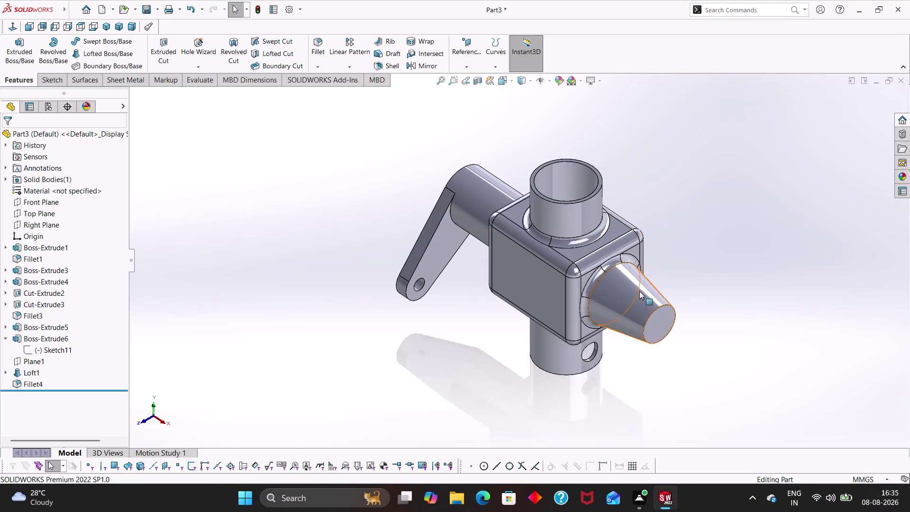
Start a sketch on the cone's flat end face and draw a circle centred on the origin.
click(656, 321)
click(701, 292)
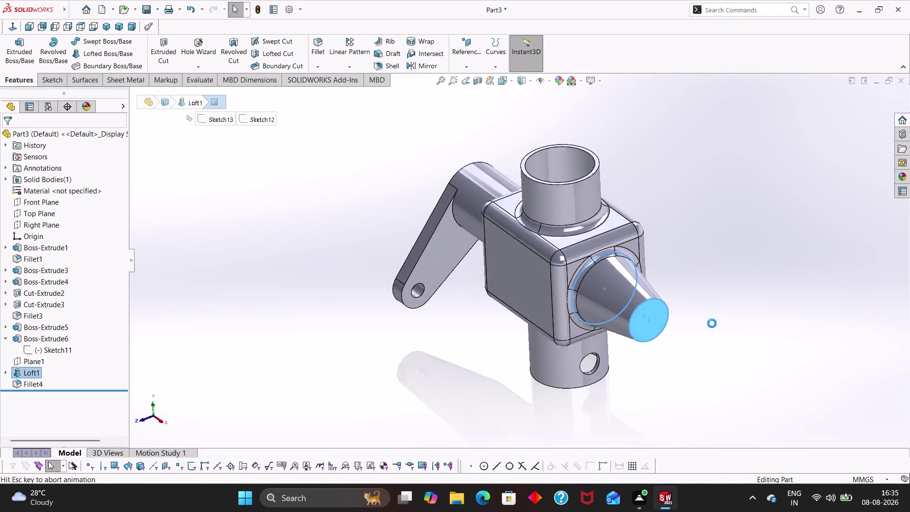
right_drag(648, 321, 744, 287)
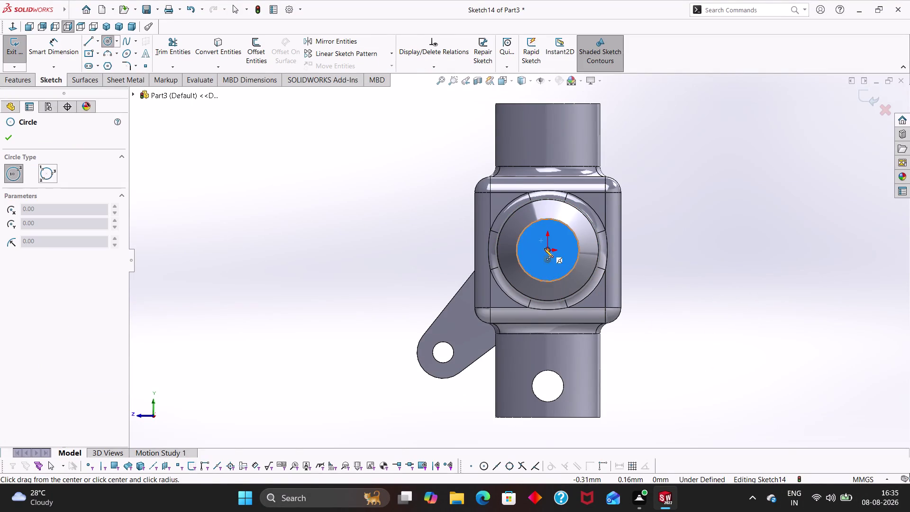
click(548, 251)
click(555, 264)
Dimension the circle to a 4 mm diameter, fully defining it.
right_drag(691, 353, 701, 255)
click(562, 243)
click(658, 224)
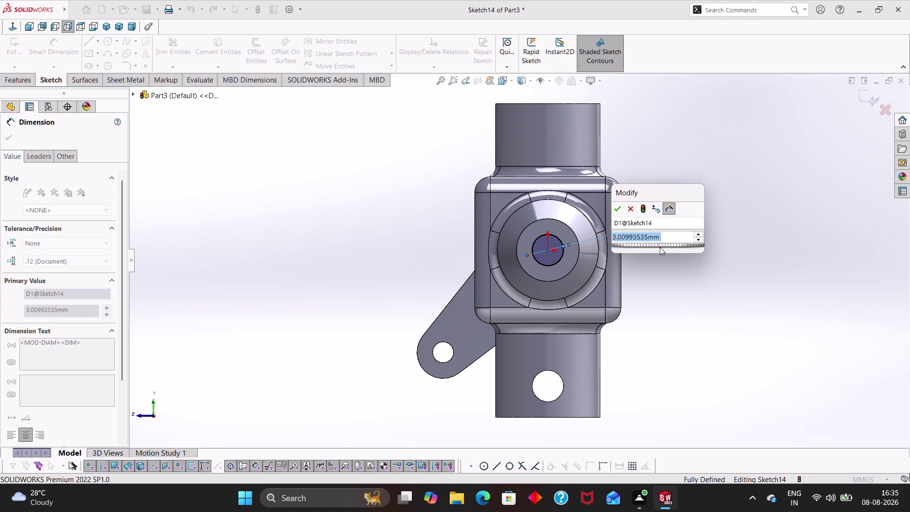
key(4)
key(Return)
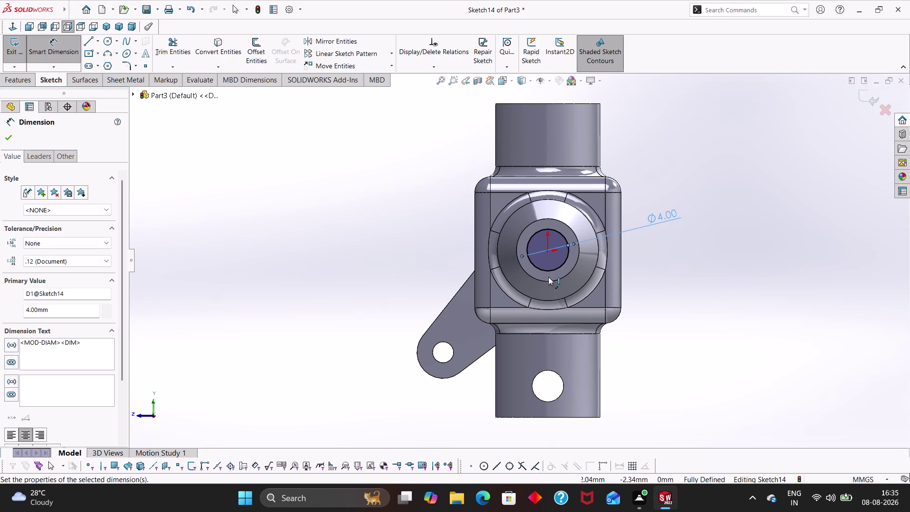
click(7, 140)
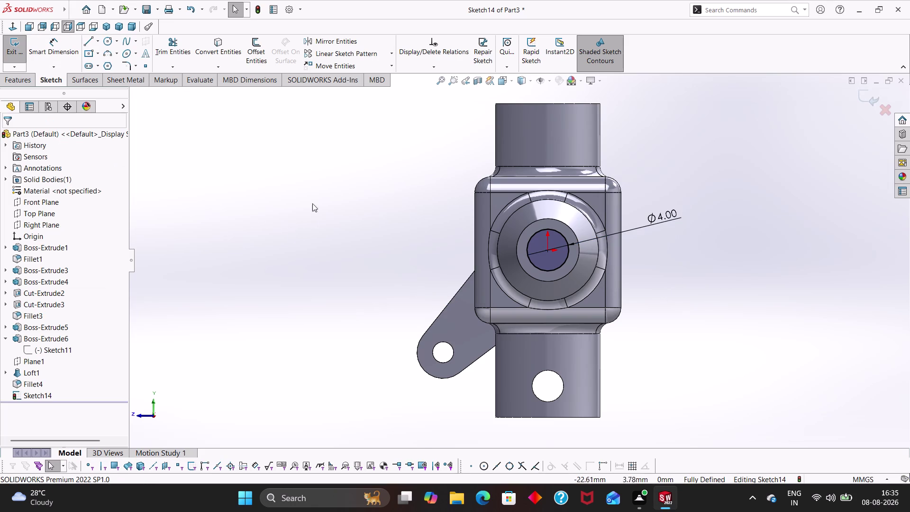
middle_drag(329, 203, 375, 253)
Start an Extruded Cut from the circle with the Through All end condition.
click(27, 81)
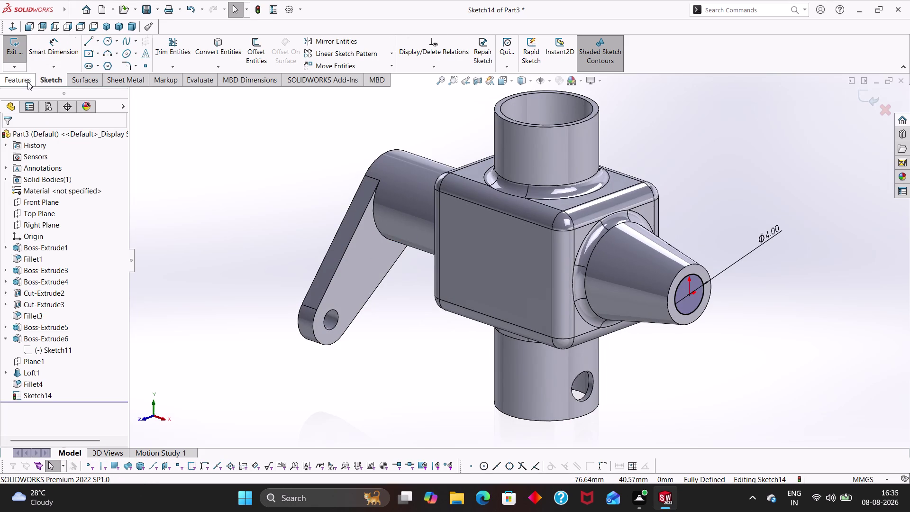
click(159, 52)
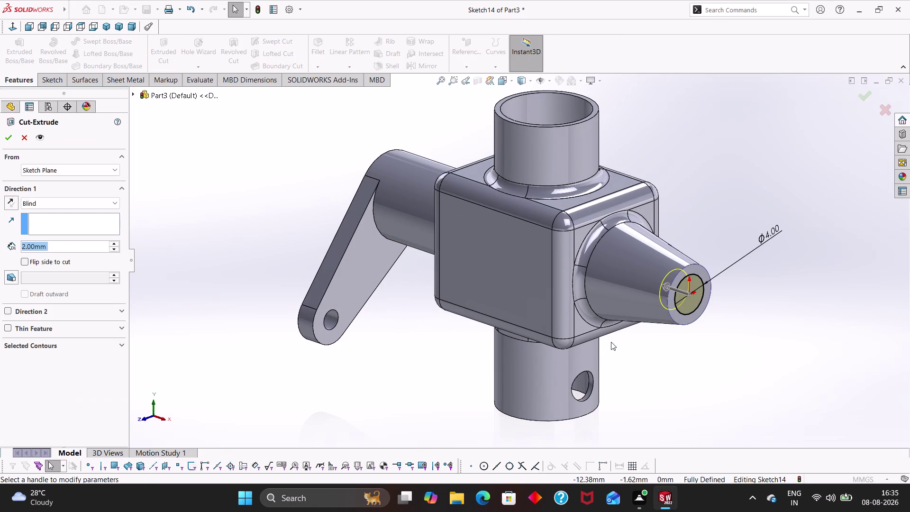
click(71, 248)
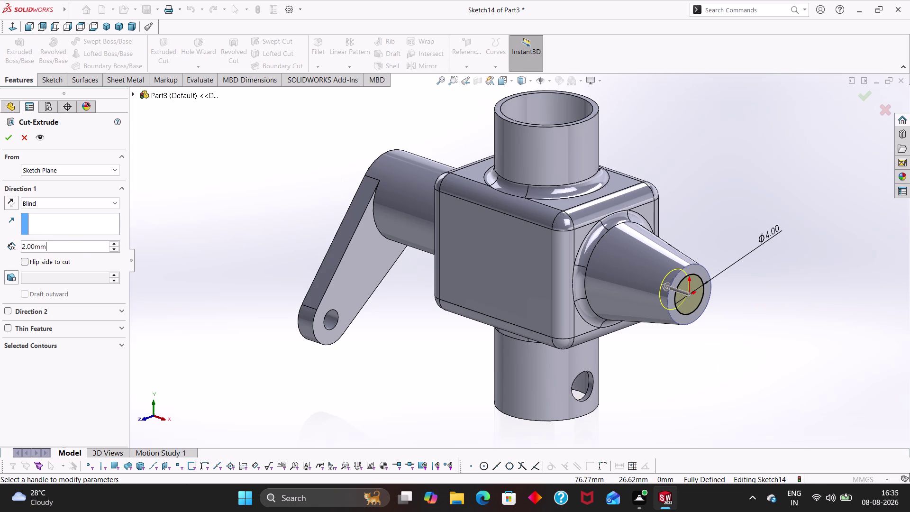
click(70, 203)
click(71, 220)
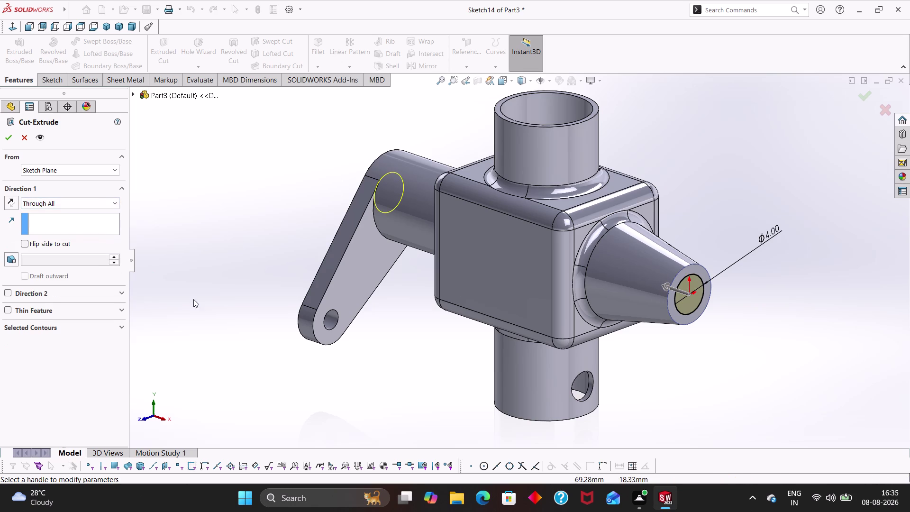
middle_drag(229, 249, 255, 254)
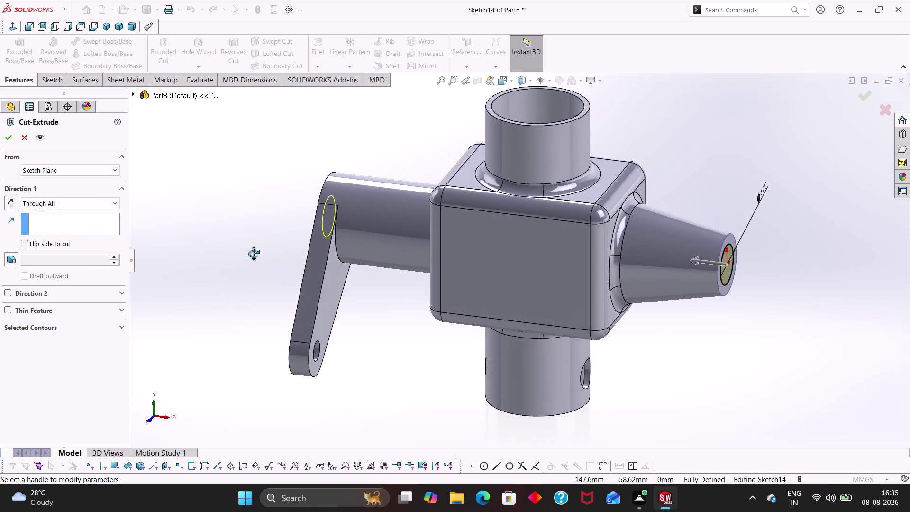
middle_drag(255, 254, 236, 253)
Change the cut's end condition to Up To Next and accept Cut-Extrude4.
click(71, 203)
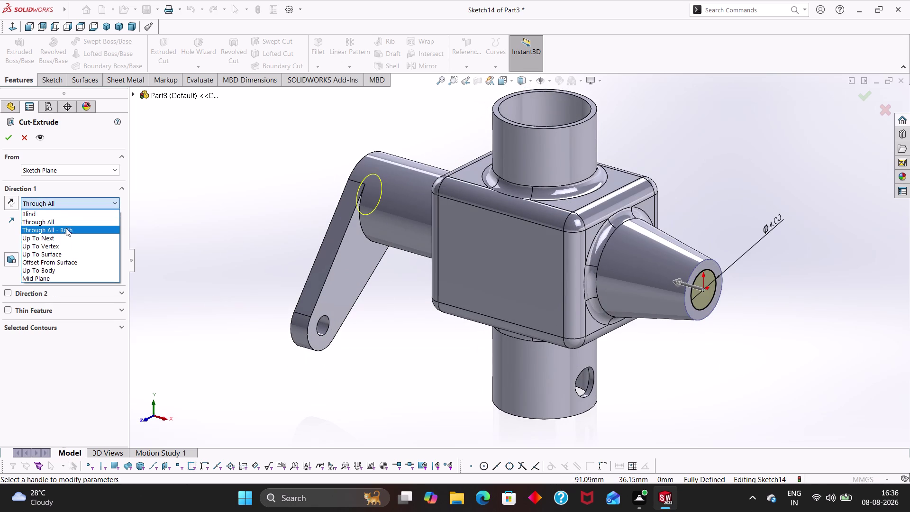
click(63, 236)
middle_drag(152, 239, 188, 216)
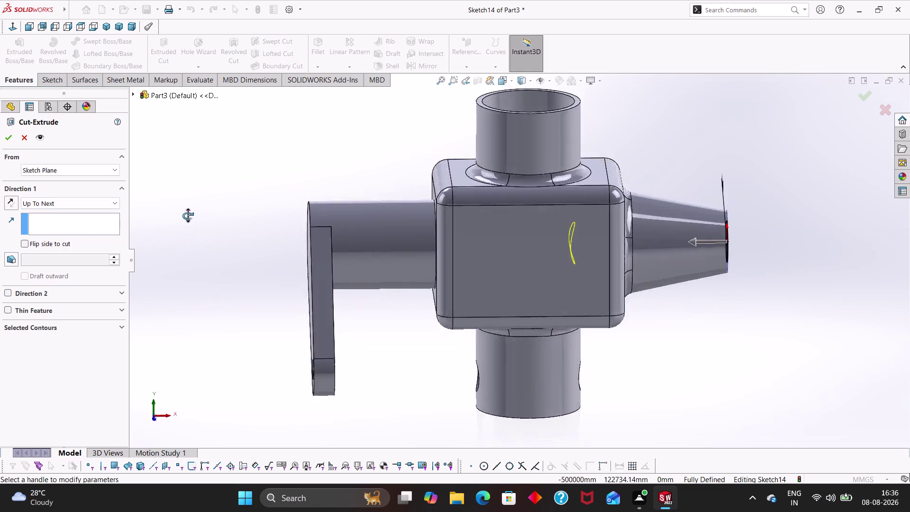
middle_drag(189, 216, 135, 215)
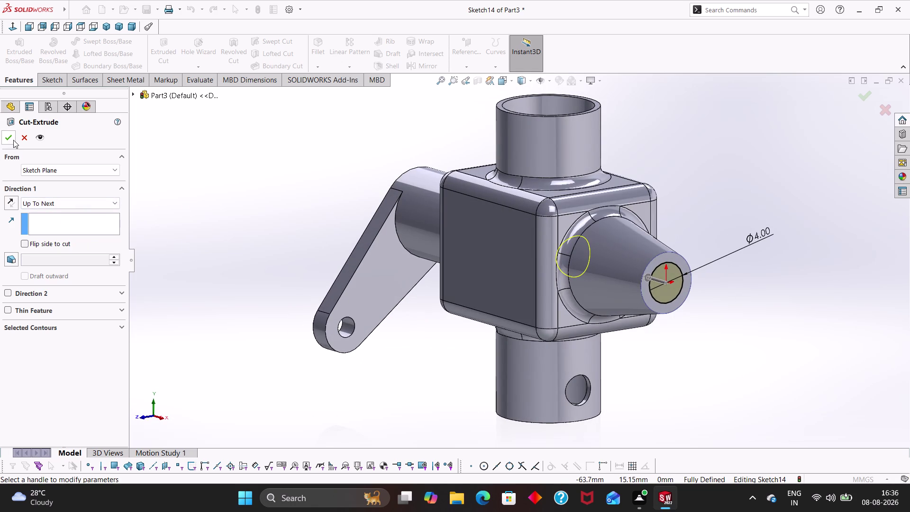
click(13, 140)
click(190, 221)
middle_drag(231, 228, 98, 139)
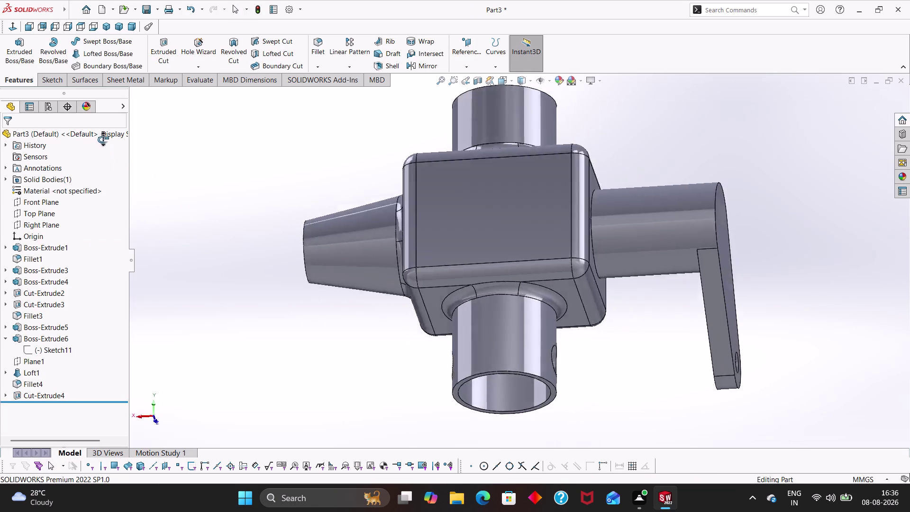
Fillet the hole's rim edge at the cone tip with a 1 mm radius, creating Fillet5.
middle_drag(98, 140, 256, 259)
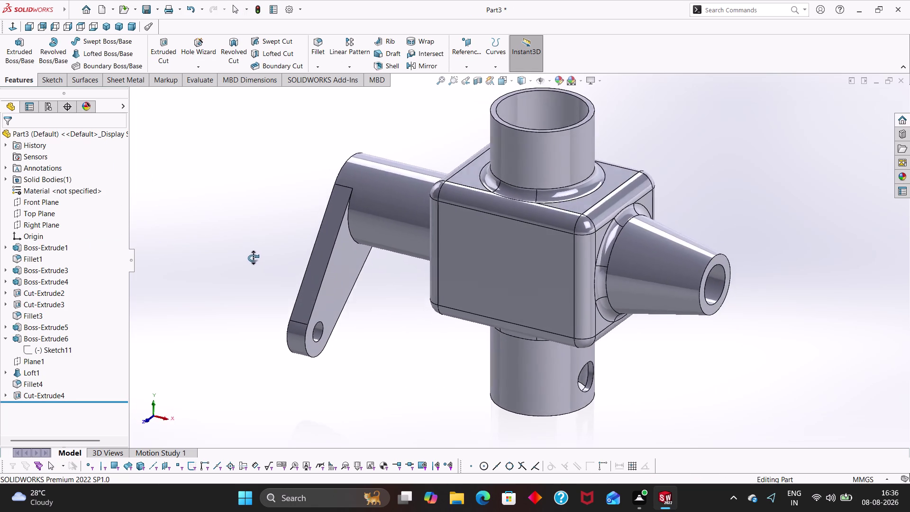
middle_drag(256, 259, 239, 242)
scroll(up, 3)
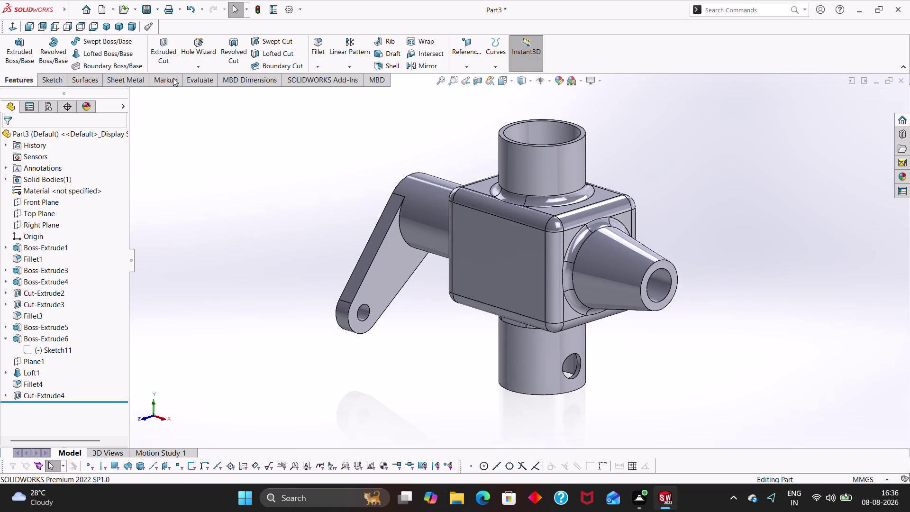
click(319, 45)
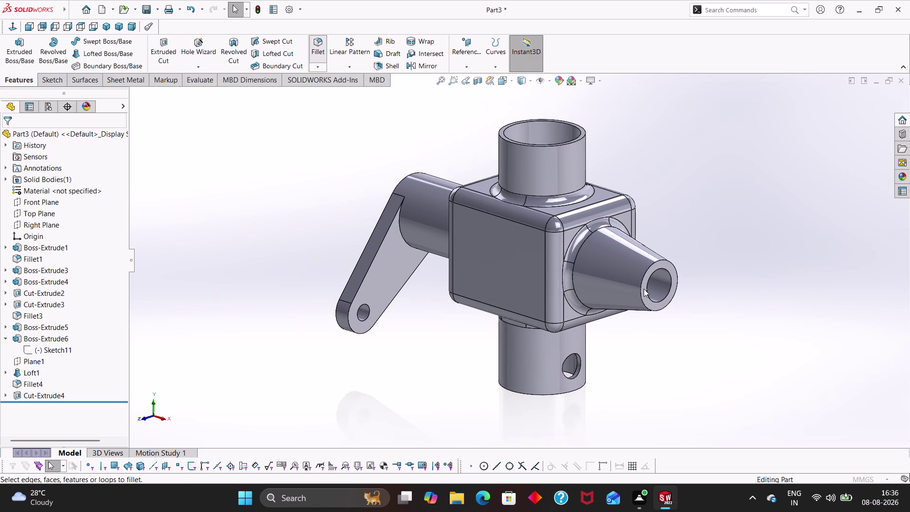
click(644, 275)
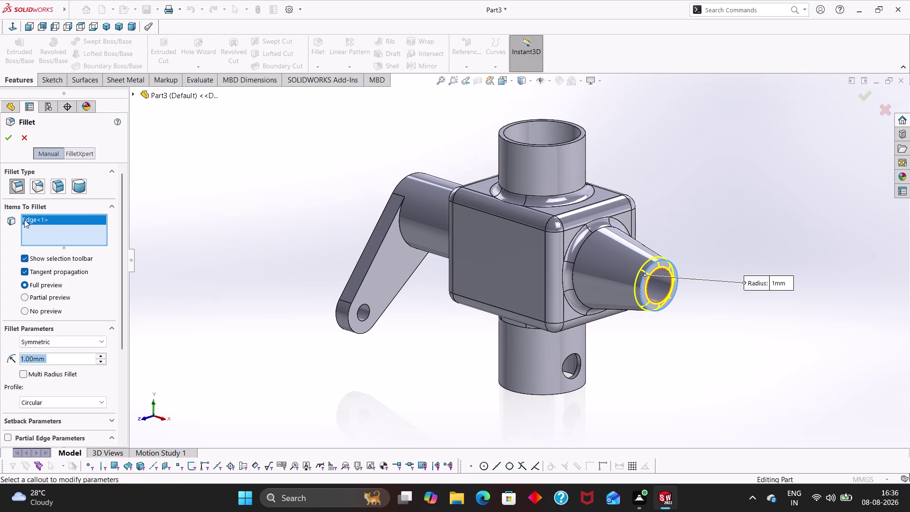
click(10, 137)
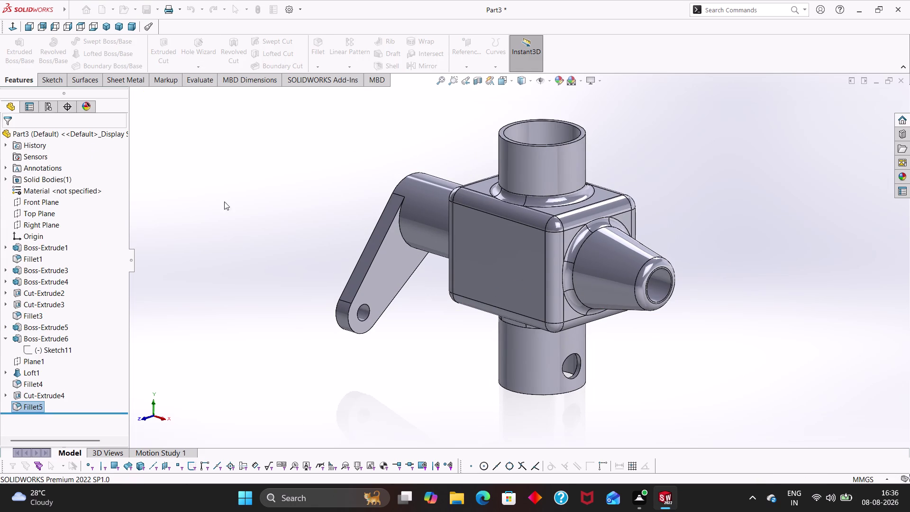
Orbit around the filleted part and select the Top Plane.
middle_drag(242, 180, 227, 191)
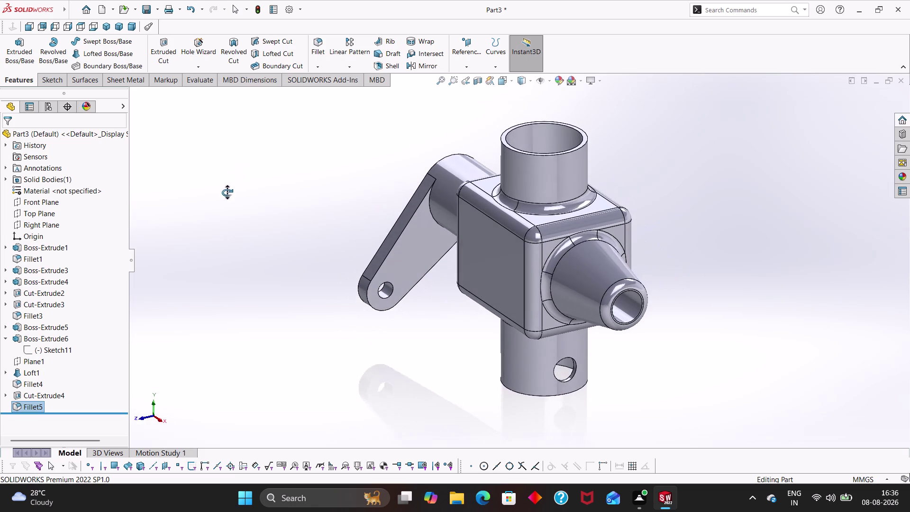
middle_drag(227, 191, 227, 195)
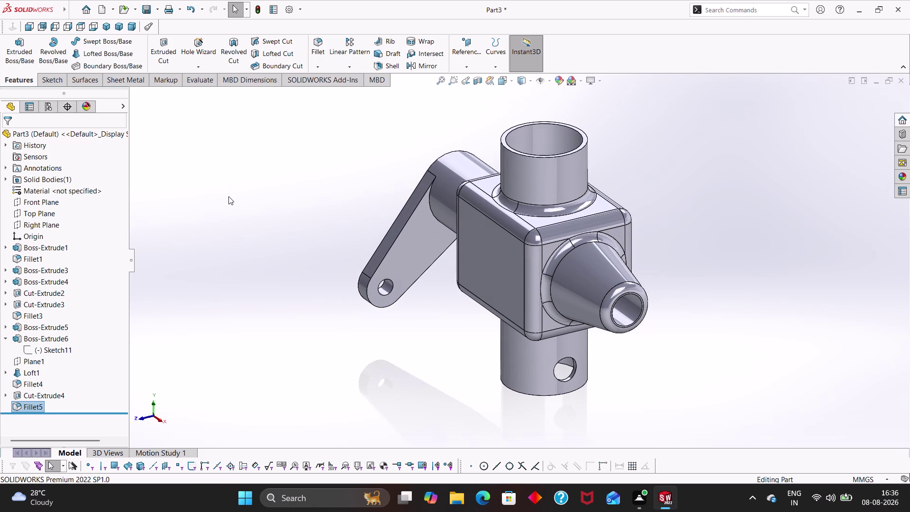
scroll(up, 3)
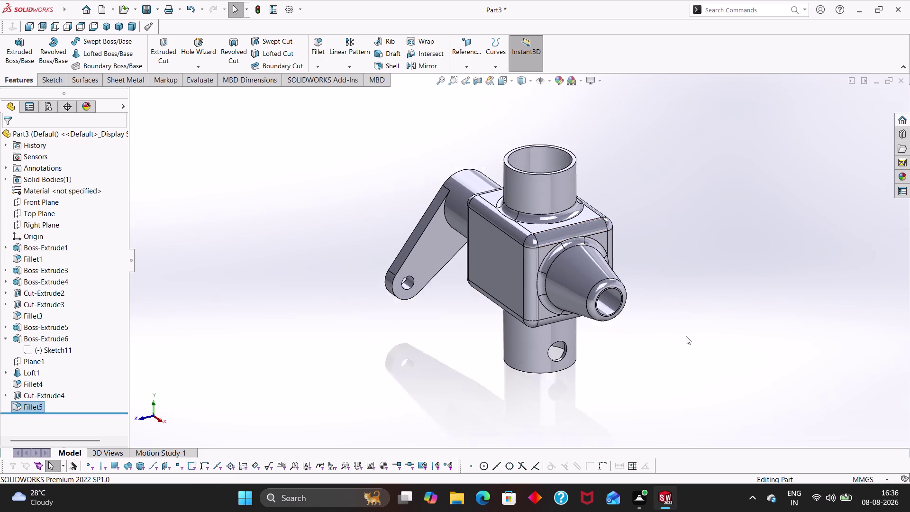
scroll(up, 3)
middle_drag(685, 334, 691, 339)
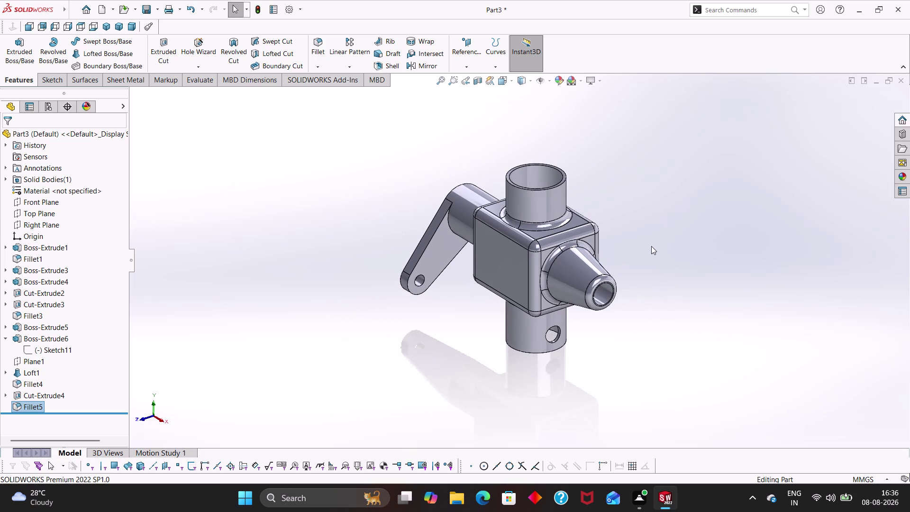
middle_drag(652, 245, 661, 233)
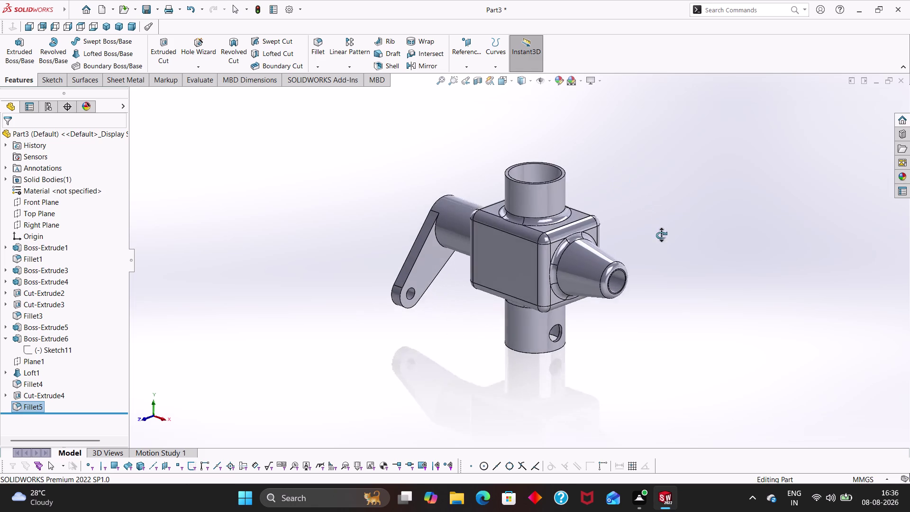
middle_drag(660, 232, 662, 246)
scroll(down, 3)
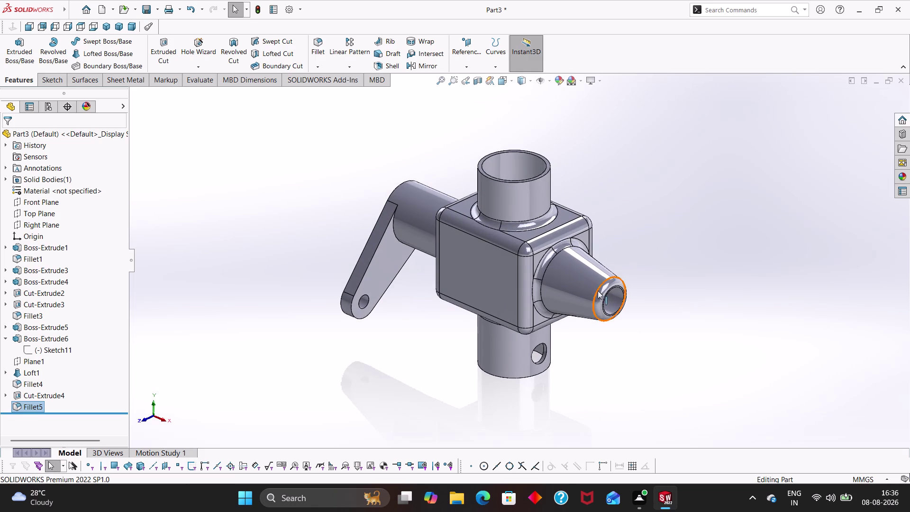
click(29, 209)
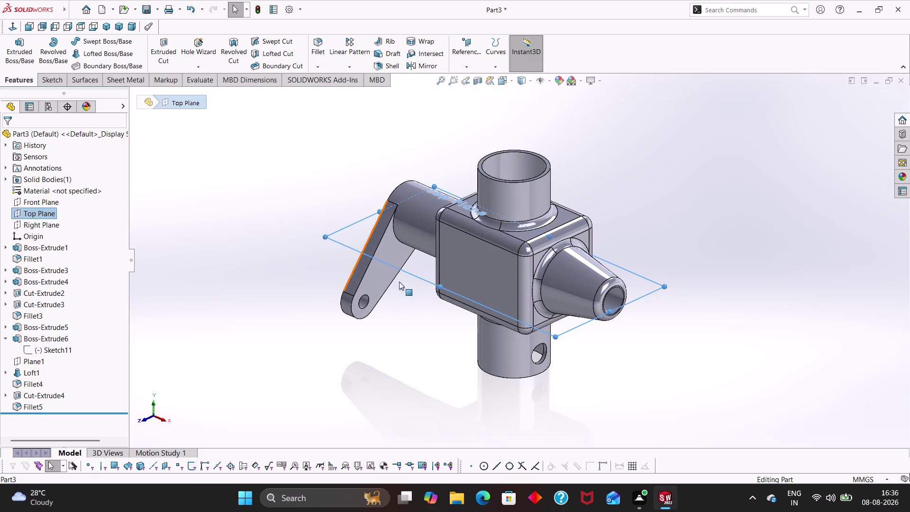
Sketch on the Top Plane a construction axis from the circle centre to the spindle tip.
middle_drag(723, 201, 730, 273)
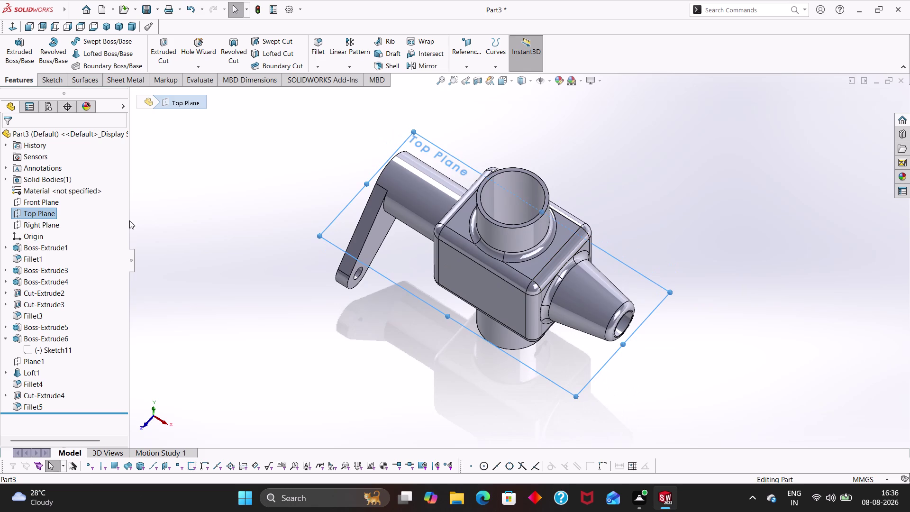
right_click(30, 214)
click(40, 198)
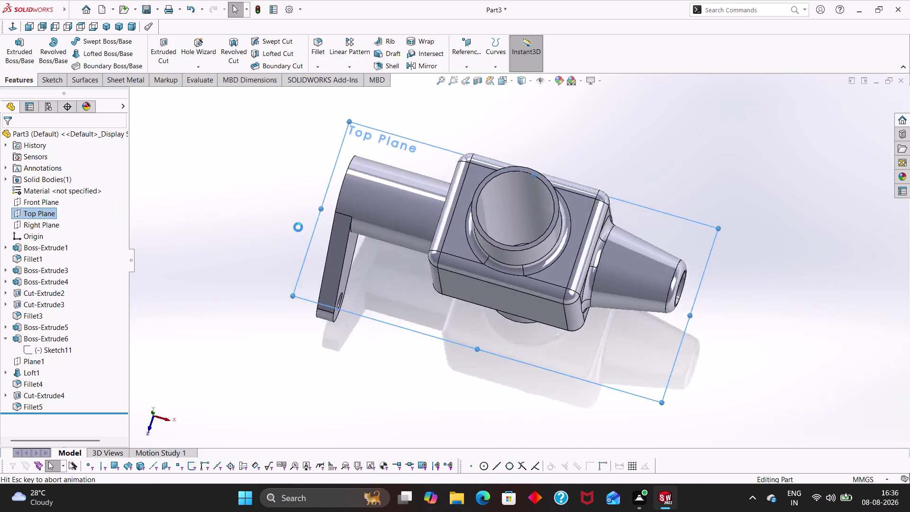
scroll(up, 3)
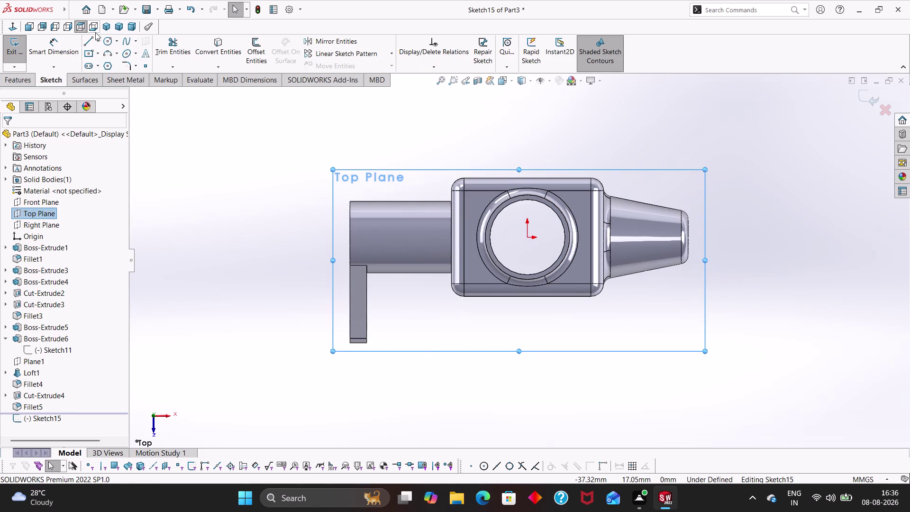
click(98, 40)
click(104, 66)
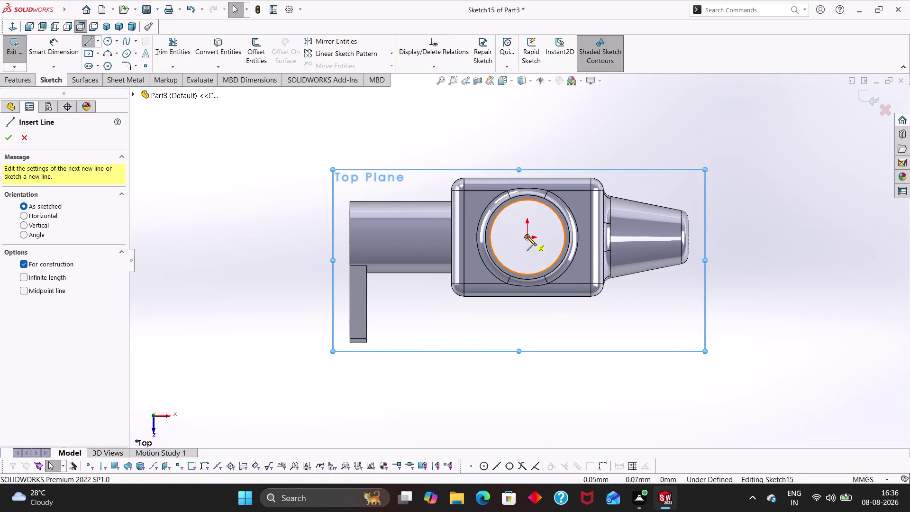
click(529, 237)
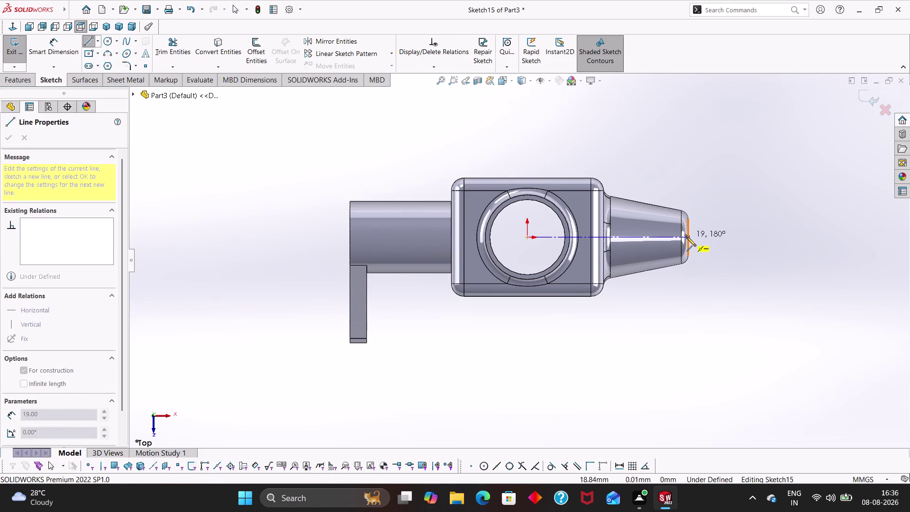
click(687, 237)
key(Escape)
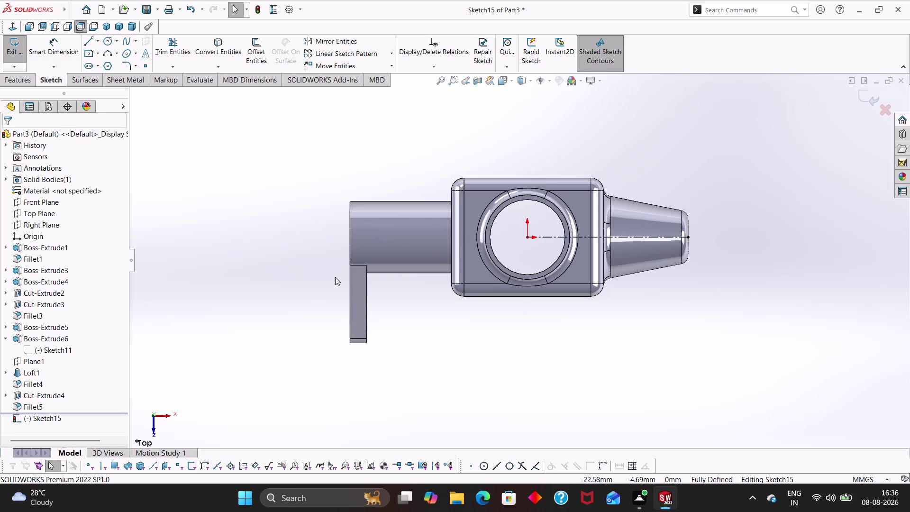
Draw an angled construction line rising from the spindle axis.
right_drag(264, 272, 254, 236)
click(94, 35)
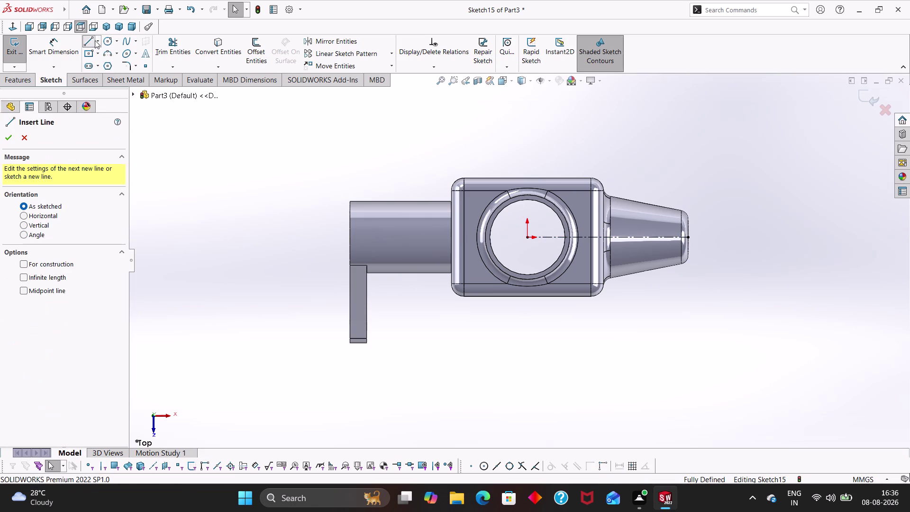
click(102, 40)
key(Escape)
key(Escape)
key(Escape)
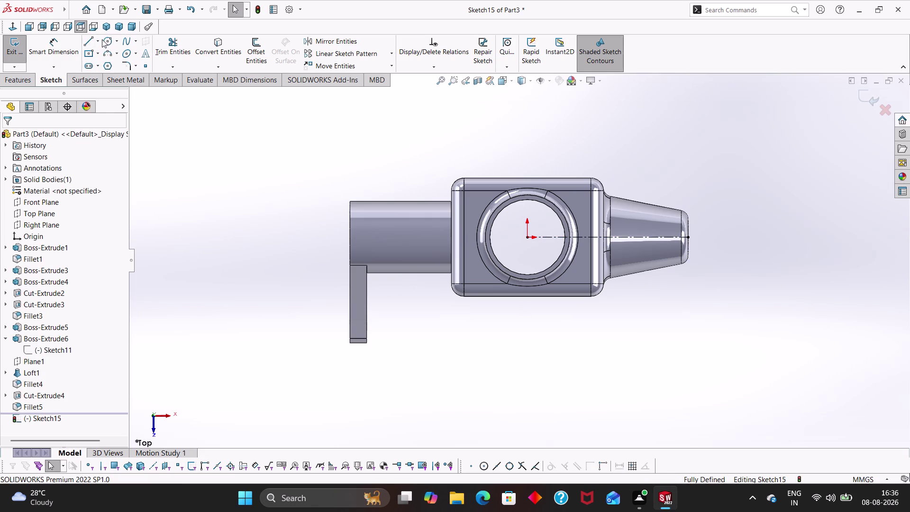
click(99, 40)
click(97, 59)
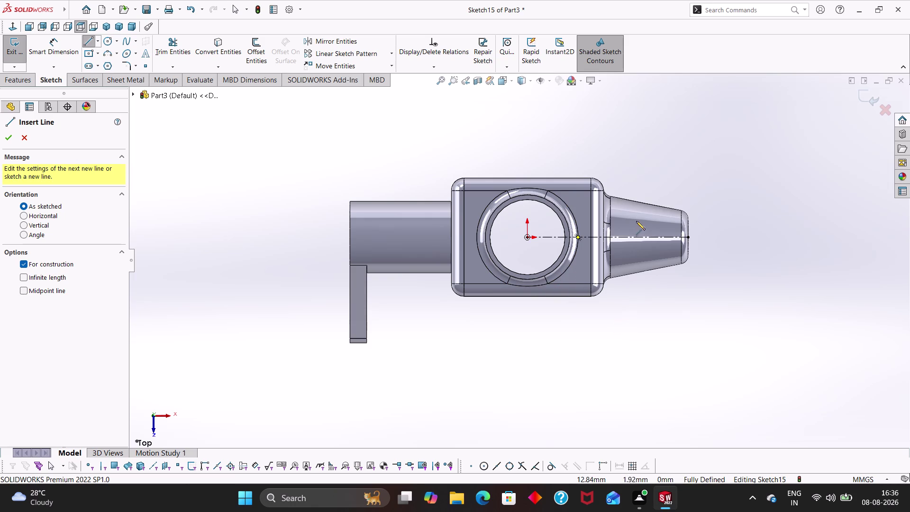
click(640, 238)
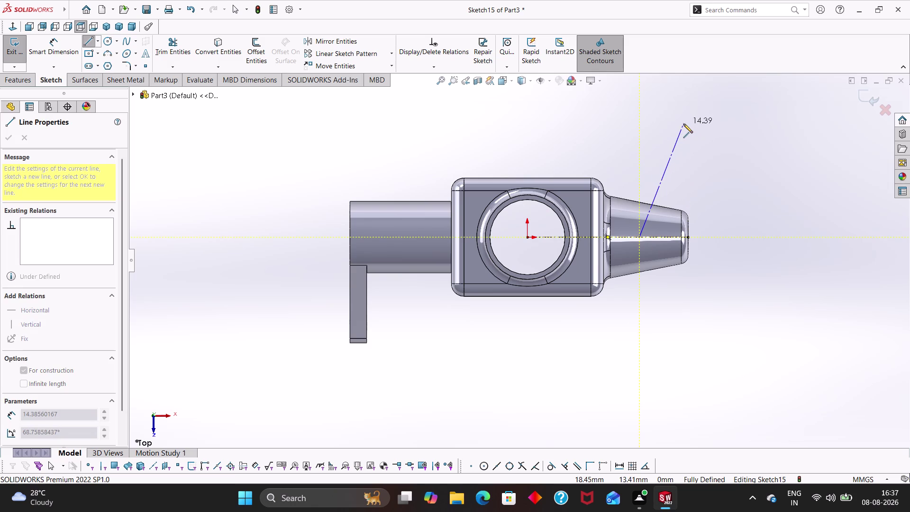
click(684, 124)
key(Escape)
key(Escape)
Dimension the angle between the axis and the angled line as 78°.
right_drag(751, 232, 728, 144)
click(666, 236)
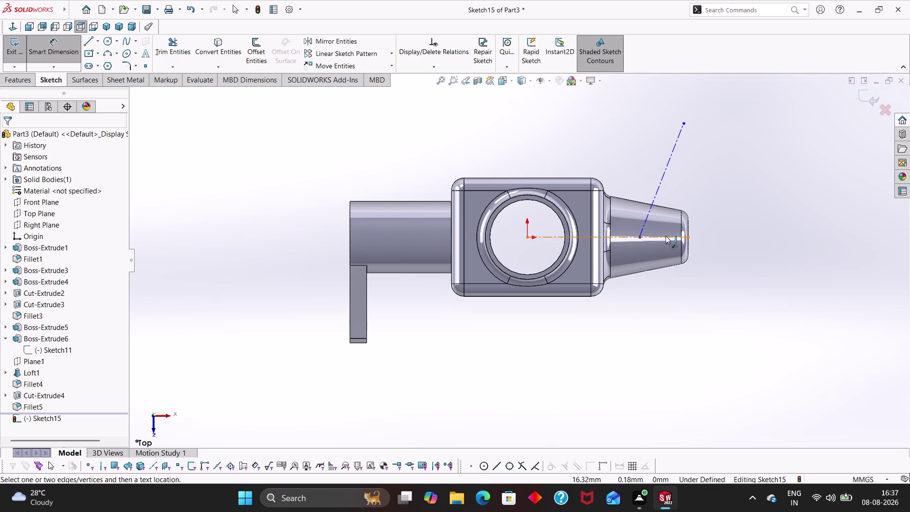
click(655, 197)
click(682, 188)
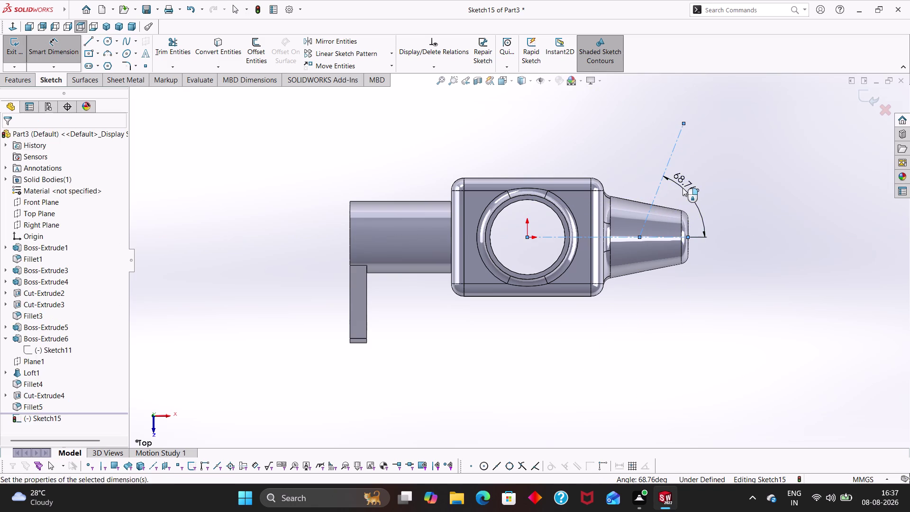
key(7)
key(8)
key(Return)
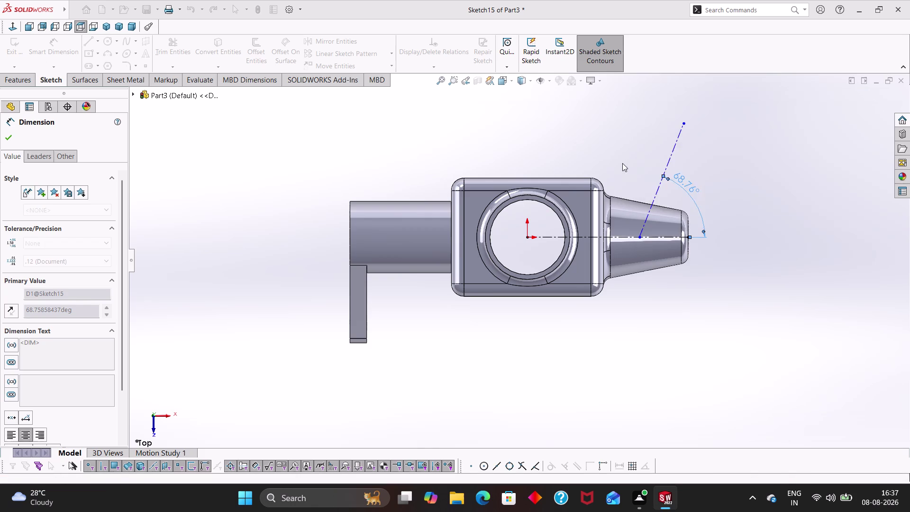
click(739, 209)
key(Escape)
key(Escape)
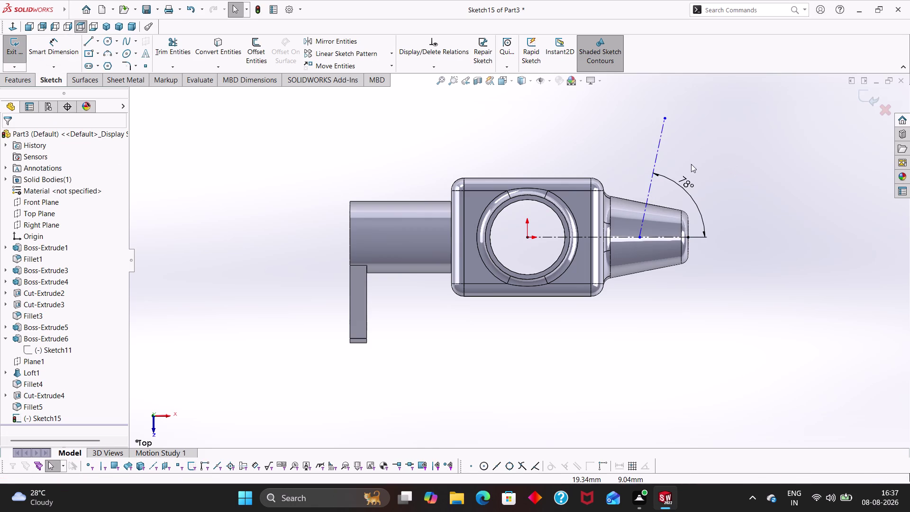
key(Escape)
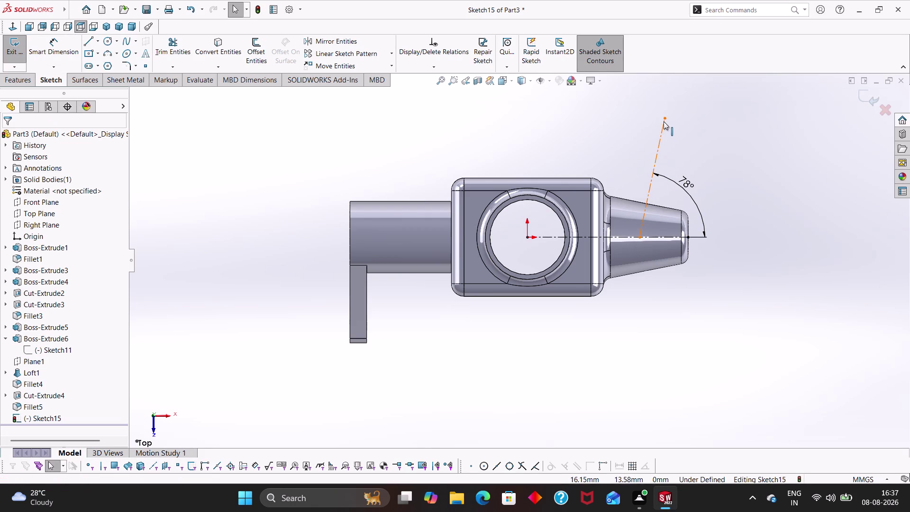
Shorten the angled line by dragging its top endpoint lower.
drag(664, 120, 653, 171)
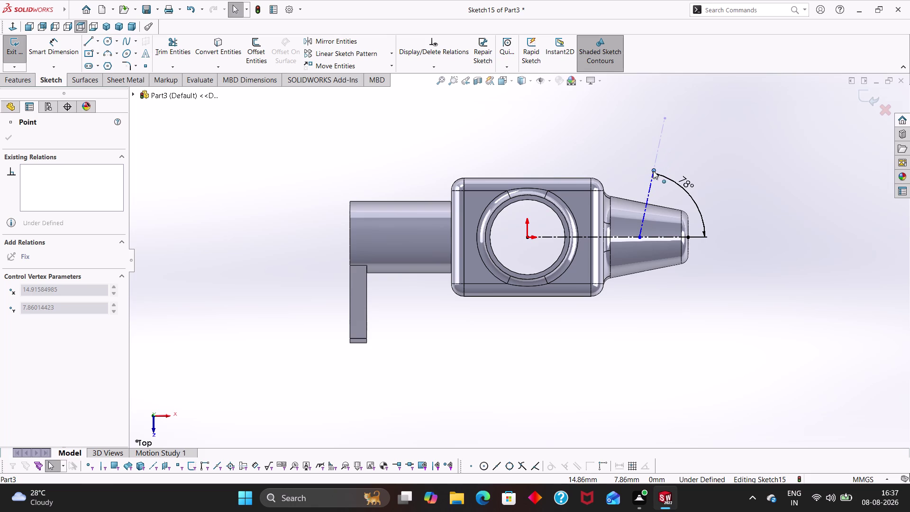
drag(654, 170, 659, 171)
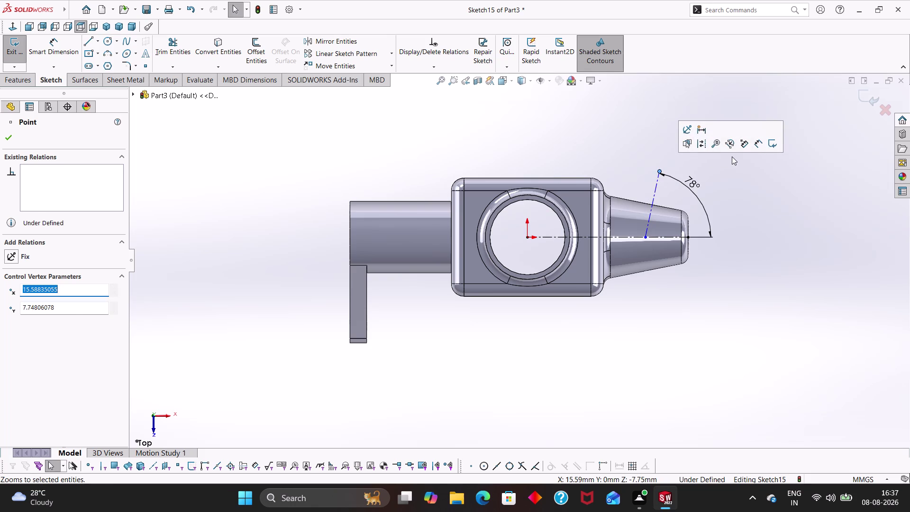
key(Escape)
key(Escape)
key(Escape)
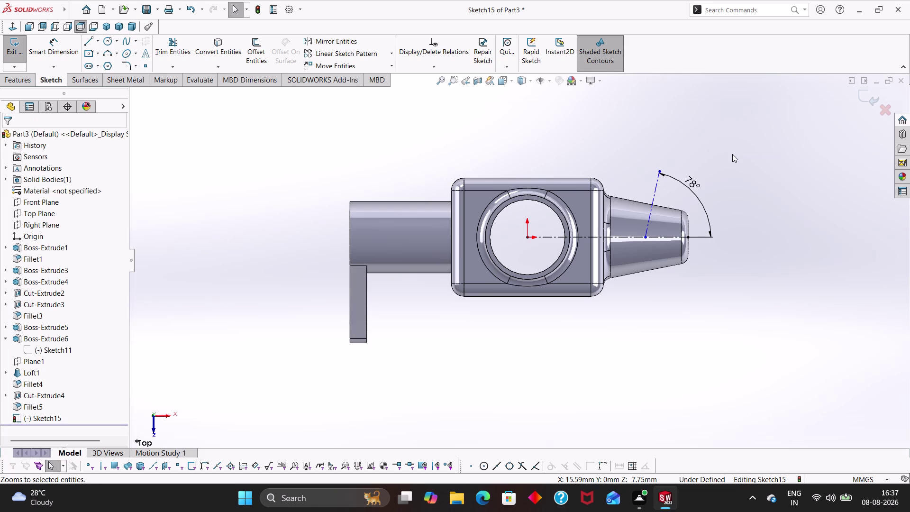
Try a dimension from the axis to the angled line's top endpoint, then abandon it.
right_drag(739, 273, 757, 110)
click(647, 237)
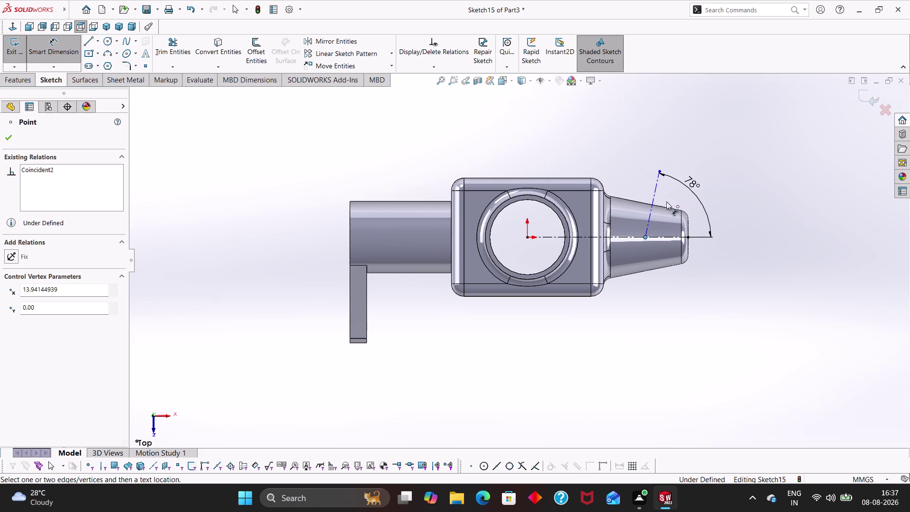
click(659, 170)
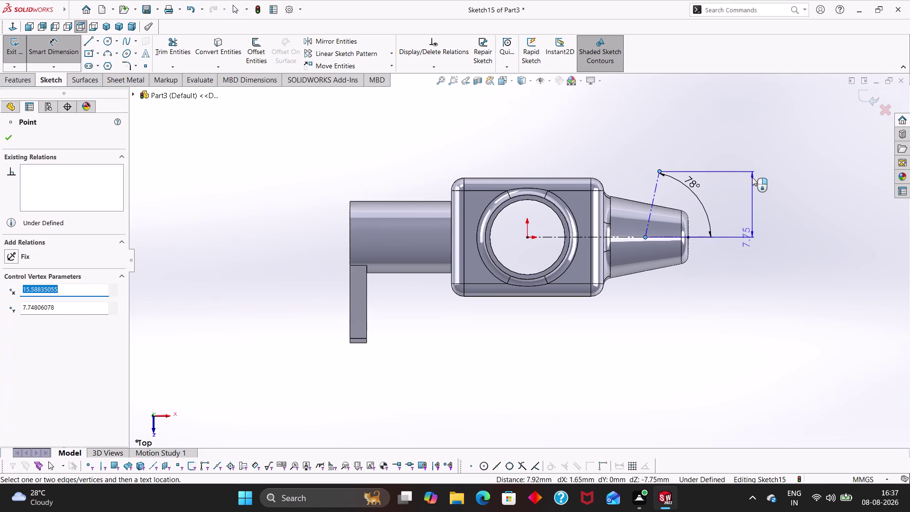
key(Escape)
key(Escape)
key(Escape)
Dimension the line's top endpoint 8.40 mm vertically from the spindle axis.
right_drag(746, 282, 734, 180)
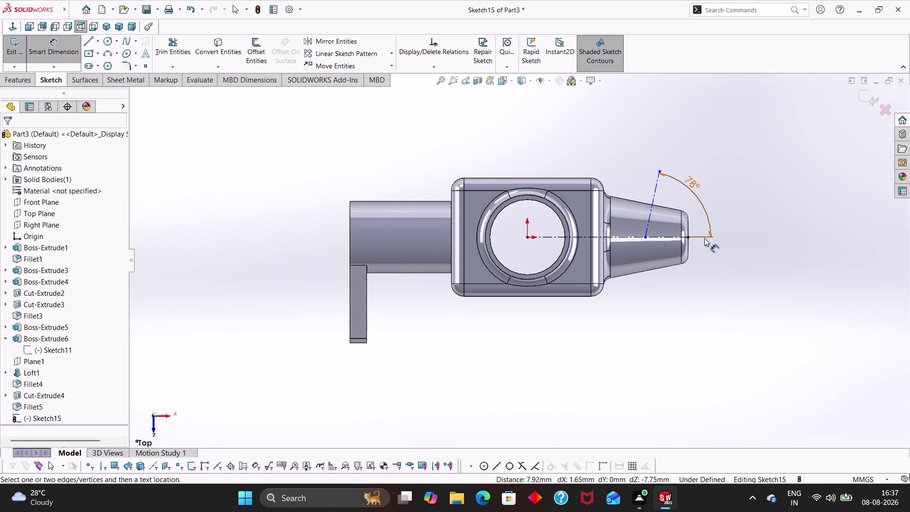
click(690, 235)
click(663, 171)
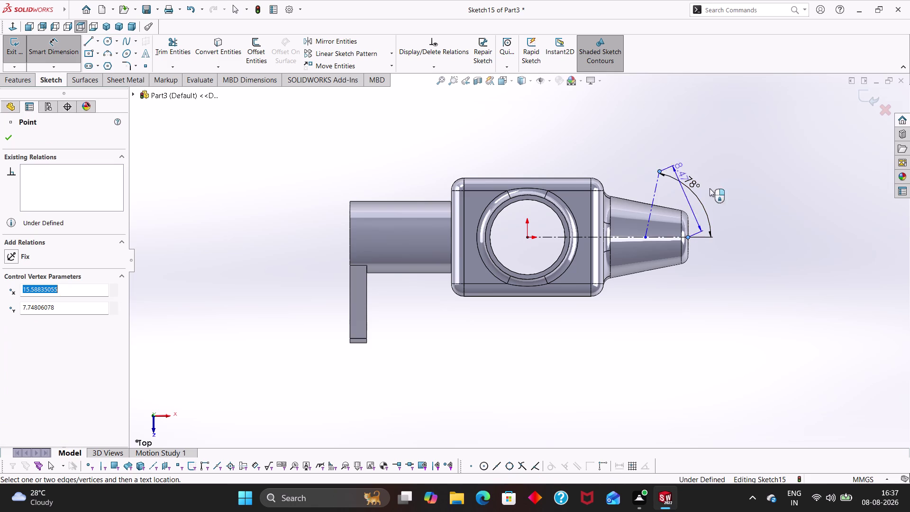
click(729, 185)
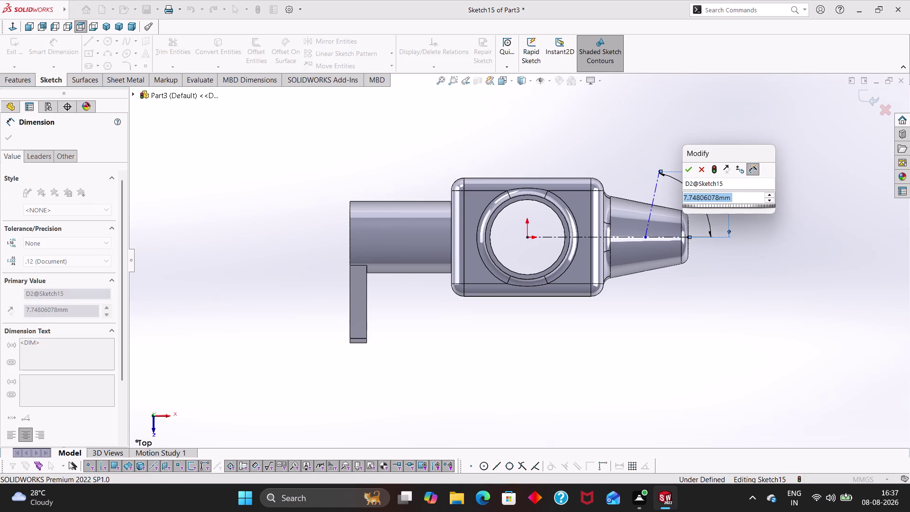
key(8)
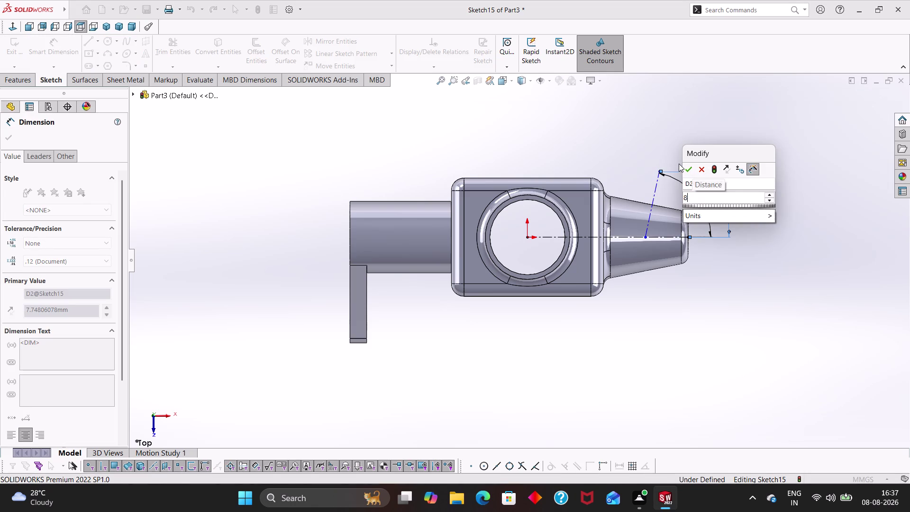
key(period)
key(4)
key(Return)
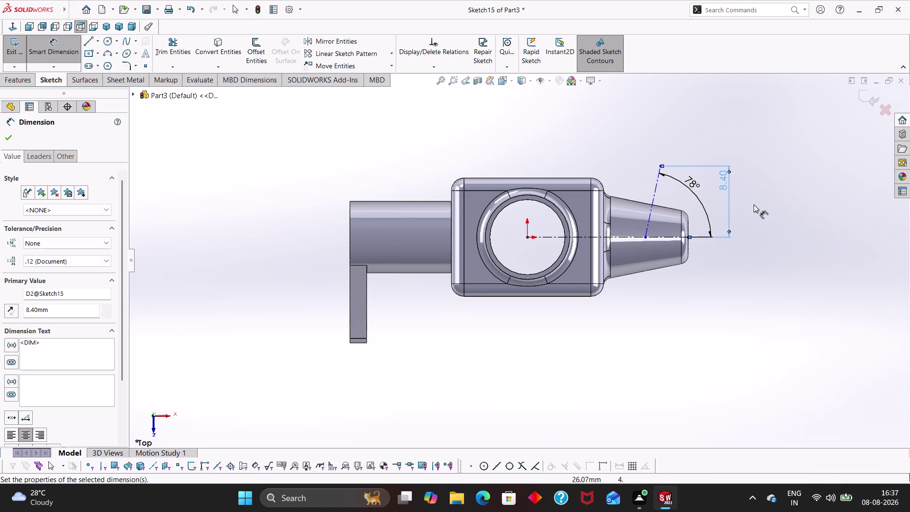
click(780, 206)
key(Escape)
key(Escape)
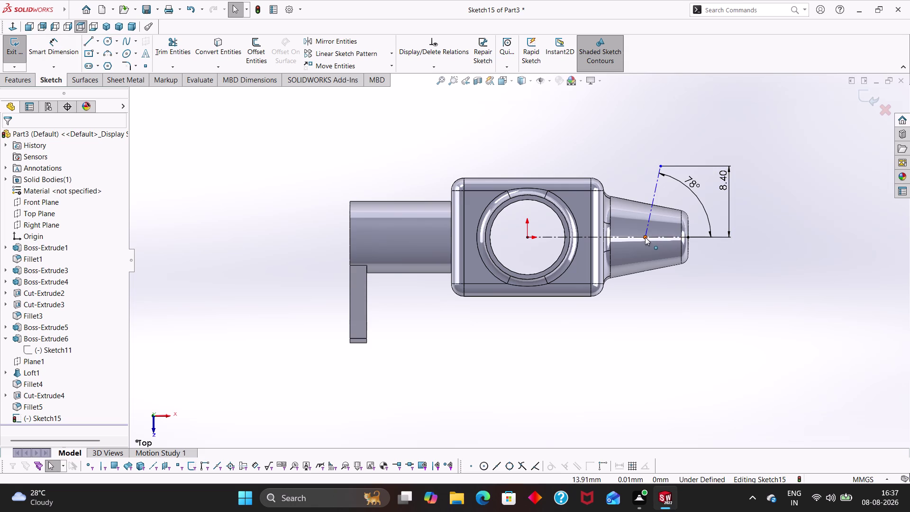
Slide the angled line's base along the axis and exit Sketch15.
drag(645, 236, 654, 238)
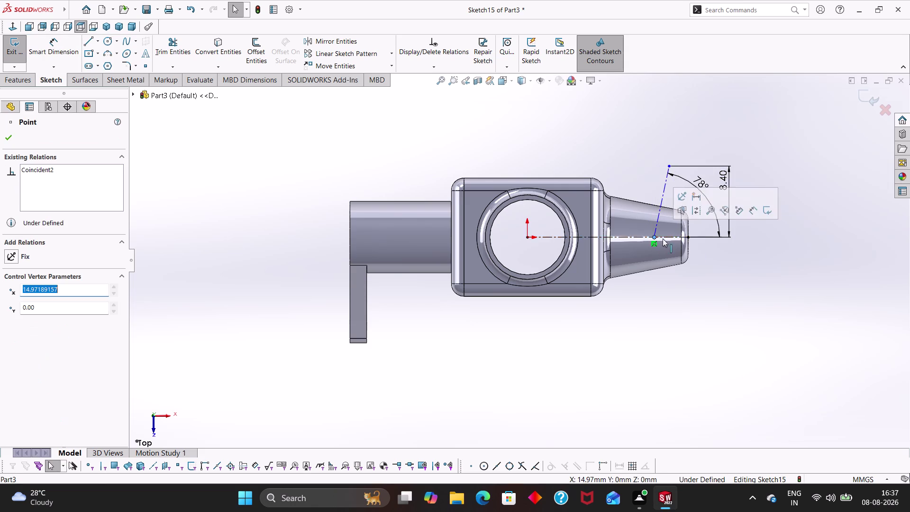
click(729, 268)
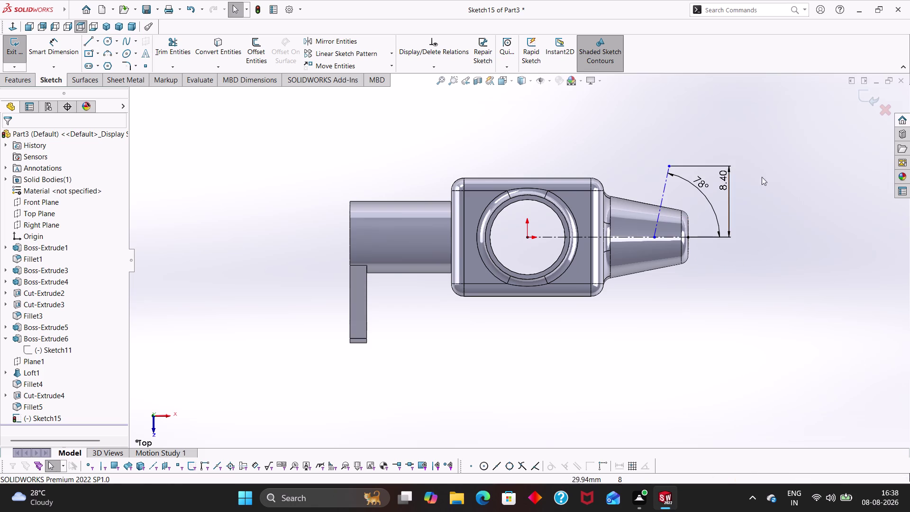
click(16, 43)
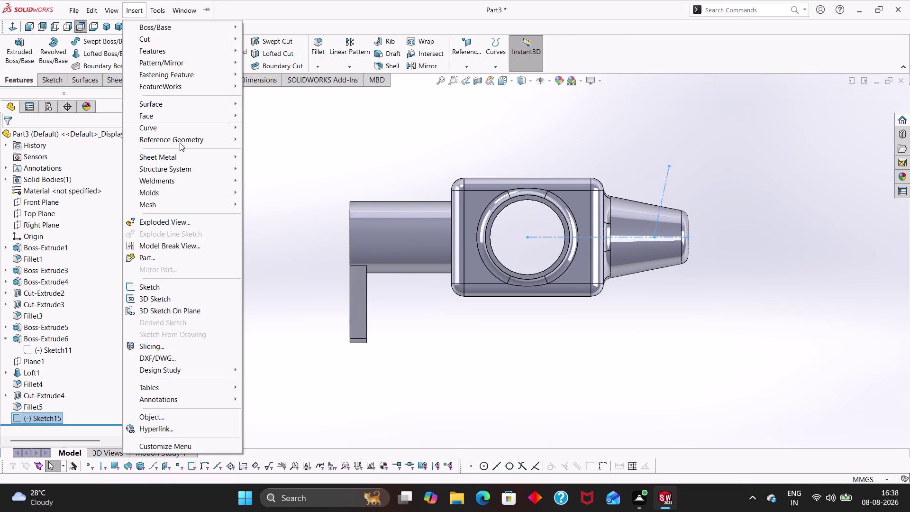
Create Plane2 perpendicular to the angled line at its top endpoint.
click(258, 136)
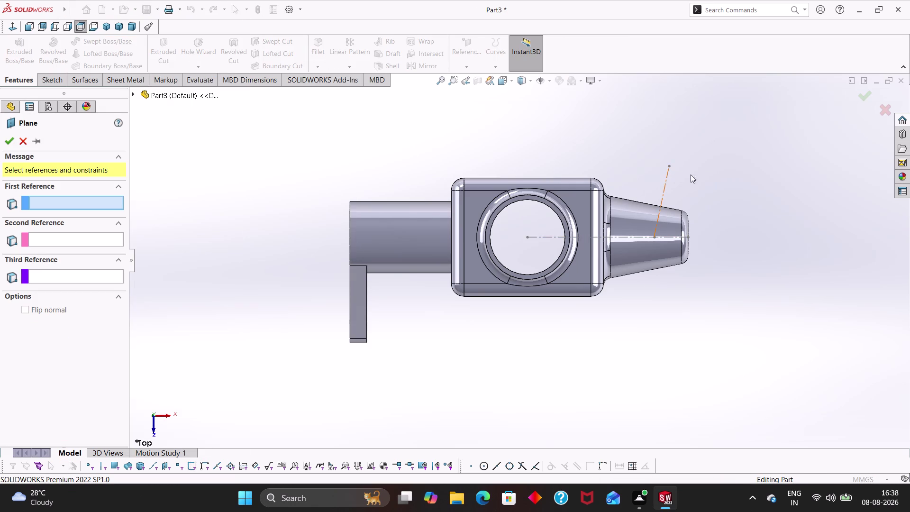
click(665, 190)
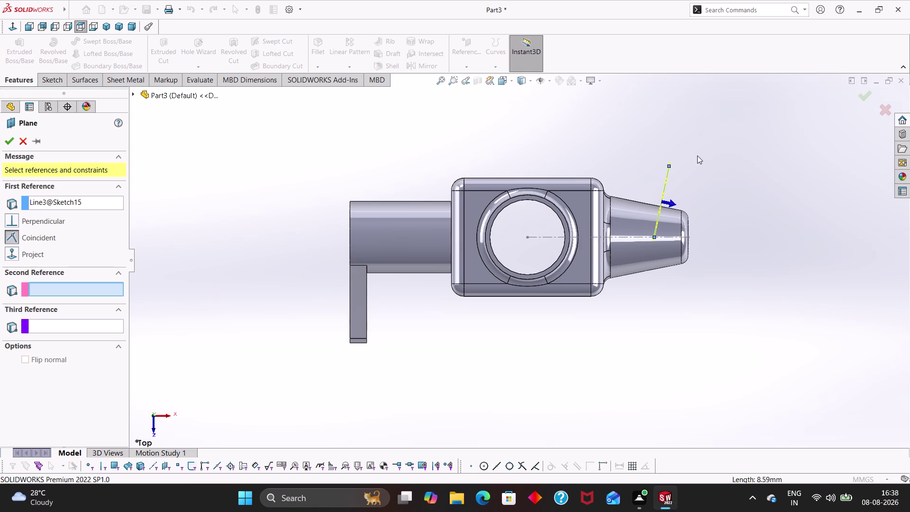
click(668, 166)
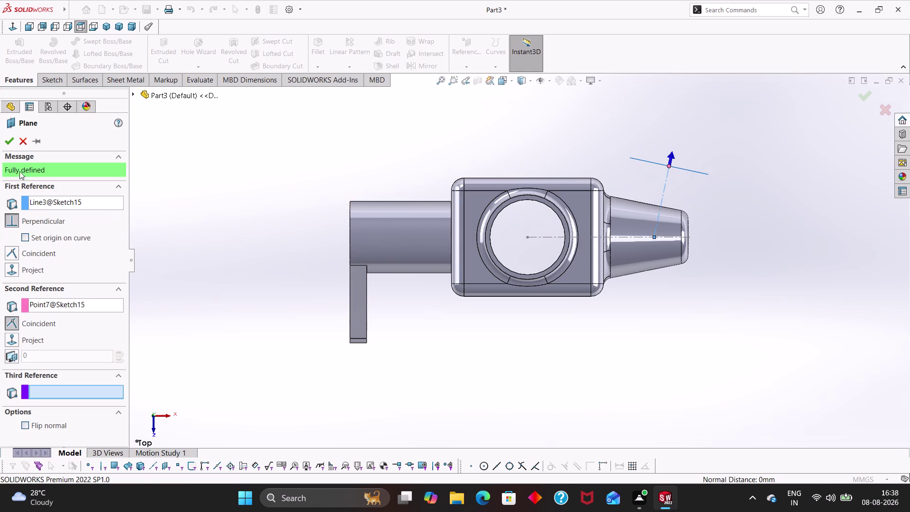
click(12, 141)
Orbit to view Plane2 and start Sketch16 on it.
middle_drag(734, 201, 683, 352)
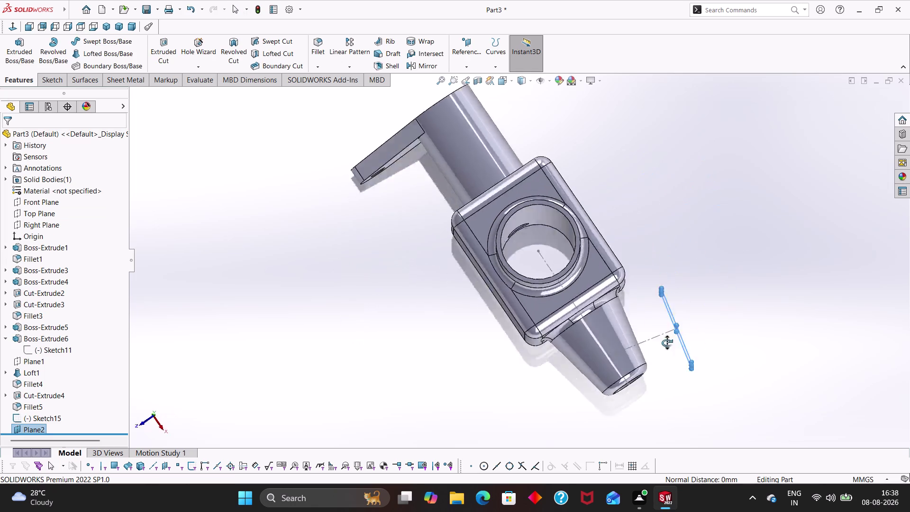
middle_drag(683, 353, 582, 215)
right_click(447, 329)
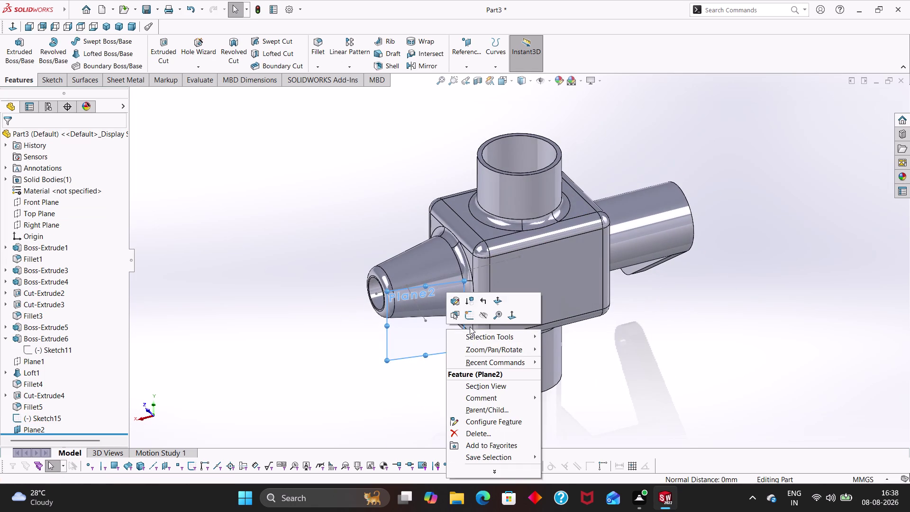
click(471, 317)
scroll(up, 3)
Draw an outer circle at the origin and dimension it to 2.5 mm diameter.
scroll(down, 3)
right_drag(318, 279, 384, 272)
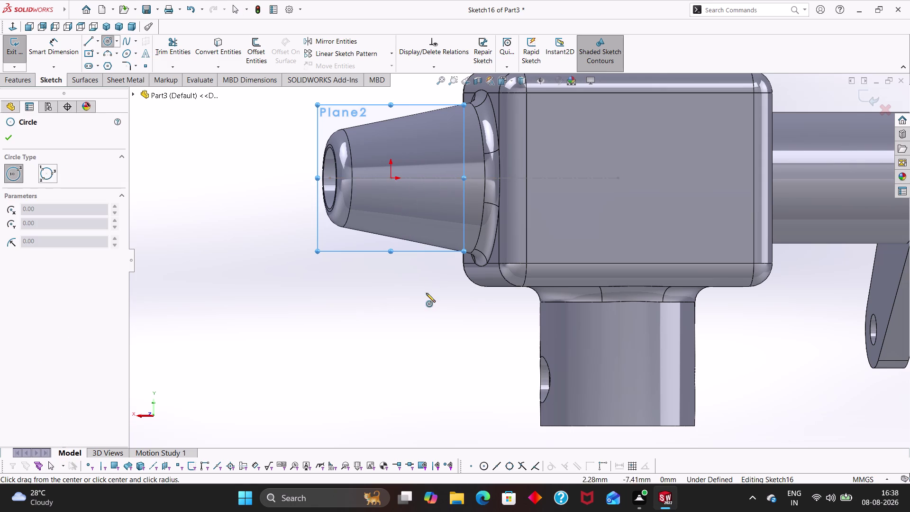
middle_drag(427, 294, 432, 351)
click(408, 277)
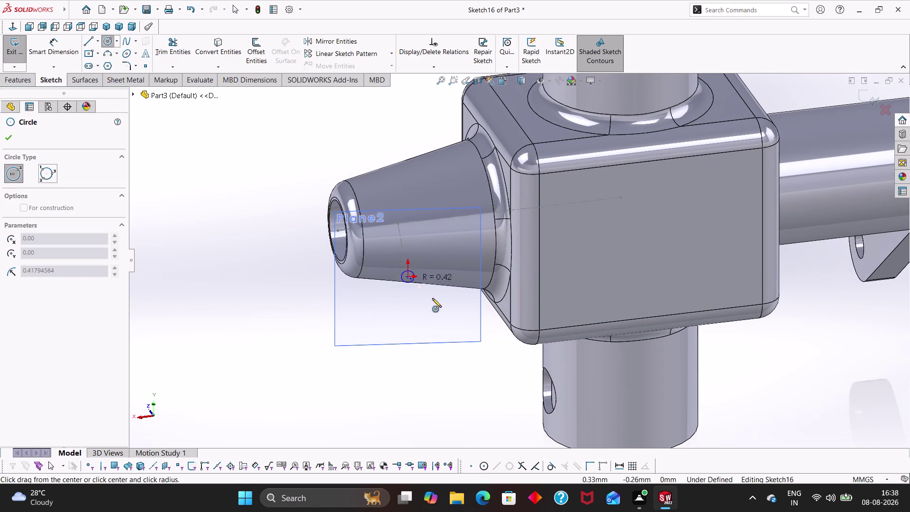
click(427, 291)
key(Escape)
right_drag(440, 386, 427, 292)
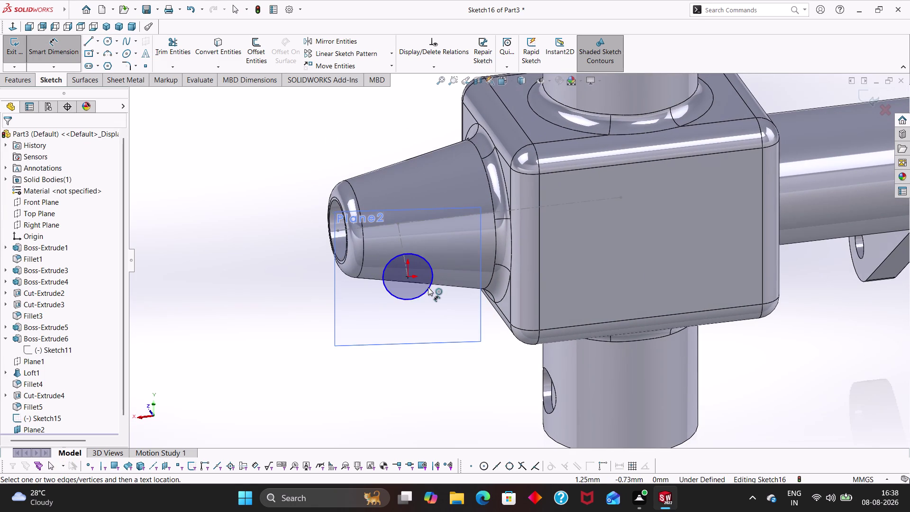
click(428, 287)
click(439, 306)
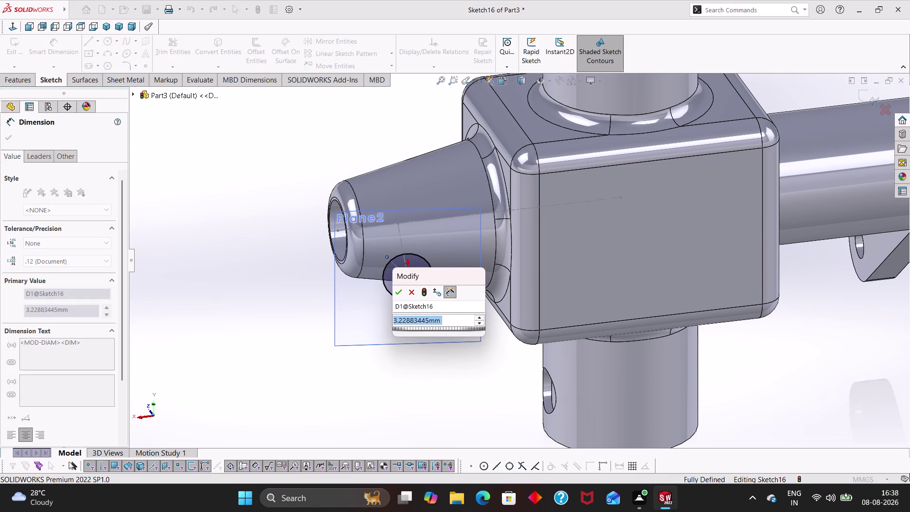
text(2)
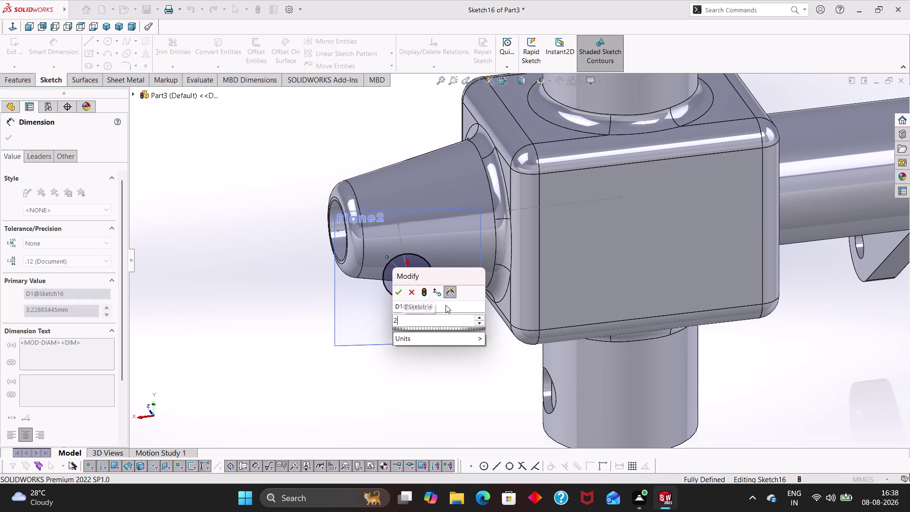
text(.5)
key(Return)
click(398, 382)
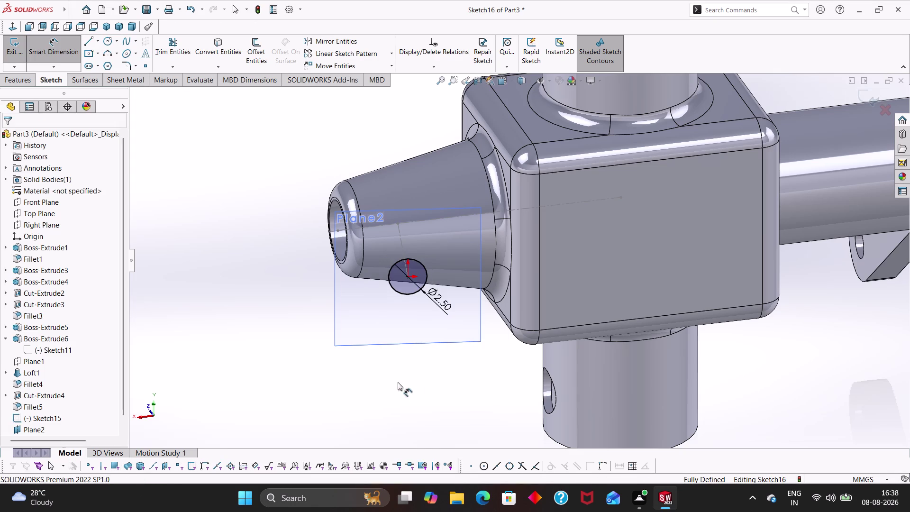
click(409, 275)
key(Escape)
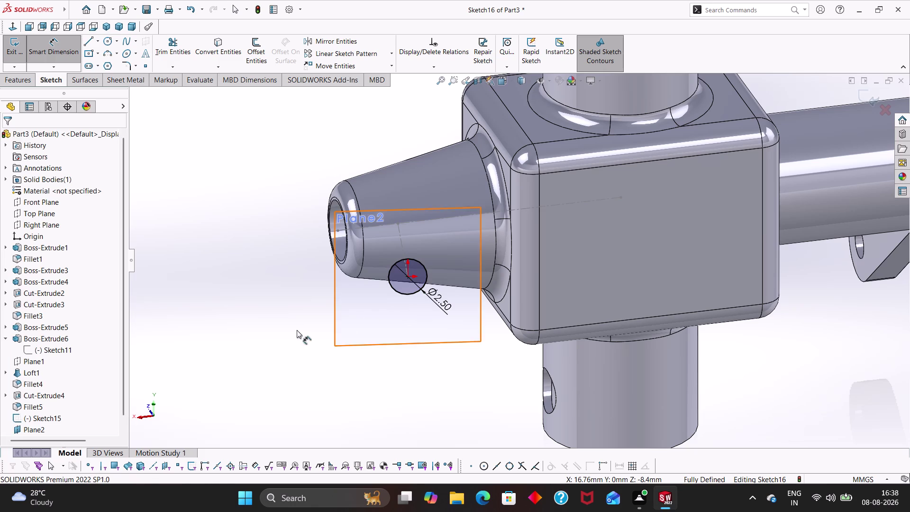
Draw an inner concentric circle at the origin and dimension it to 1.5 mm diameter.
right_drag(279, 325, 369, 339)
click(409, 278)
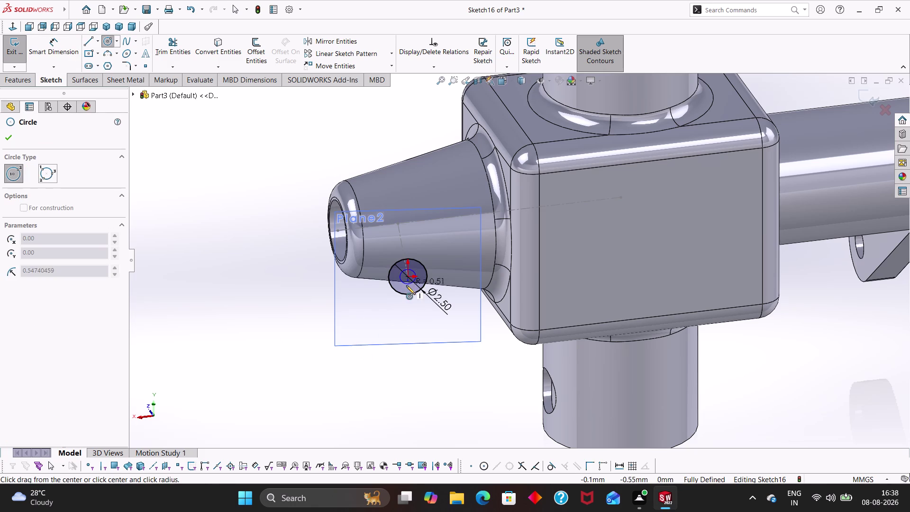
click(407, 287)
key(Escape)
right_drag(438, 388, 431, 306)
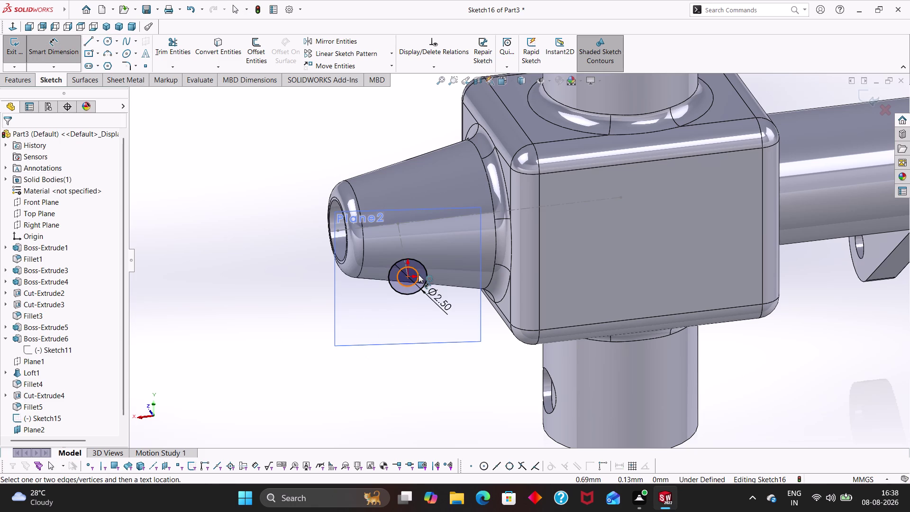
click(418, 275)
click(403, 324)
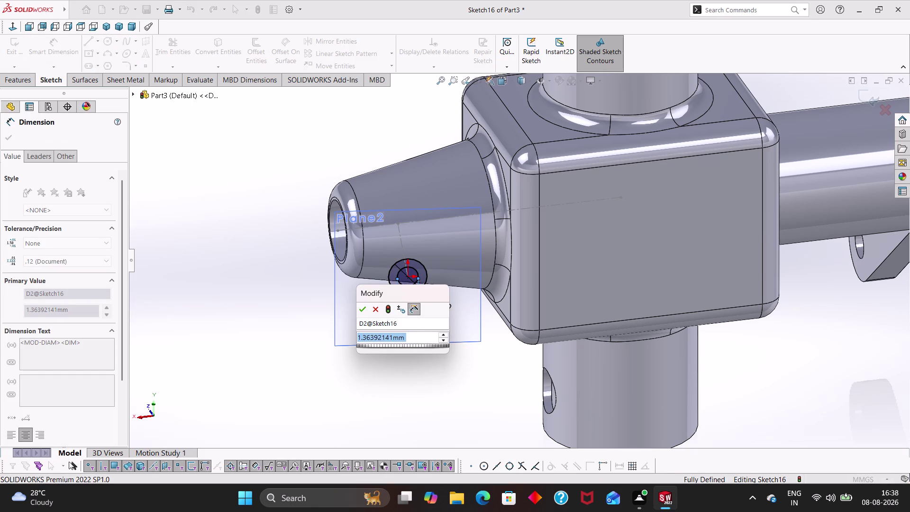
text(1.)
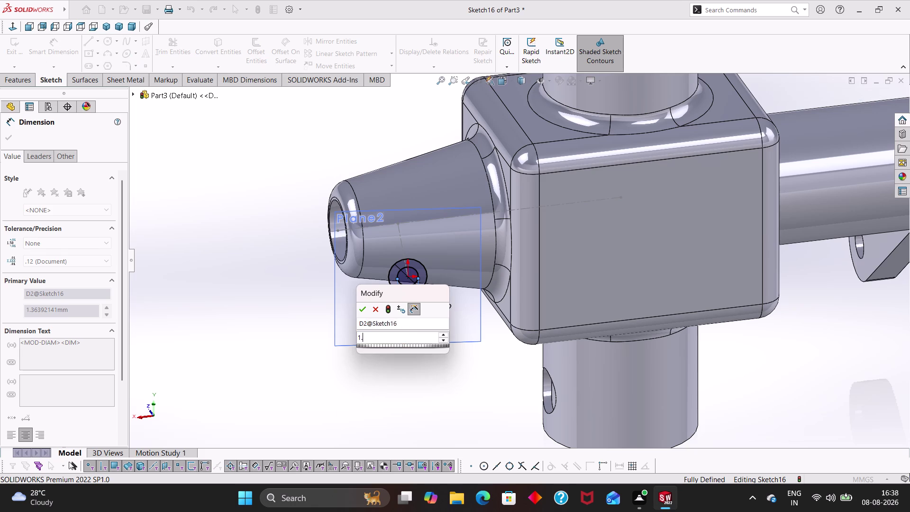
text(5)
key(Return)
key(Escape)
key(Escape)
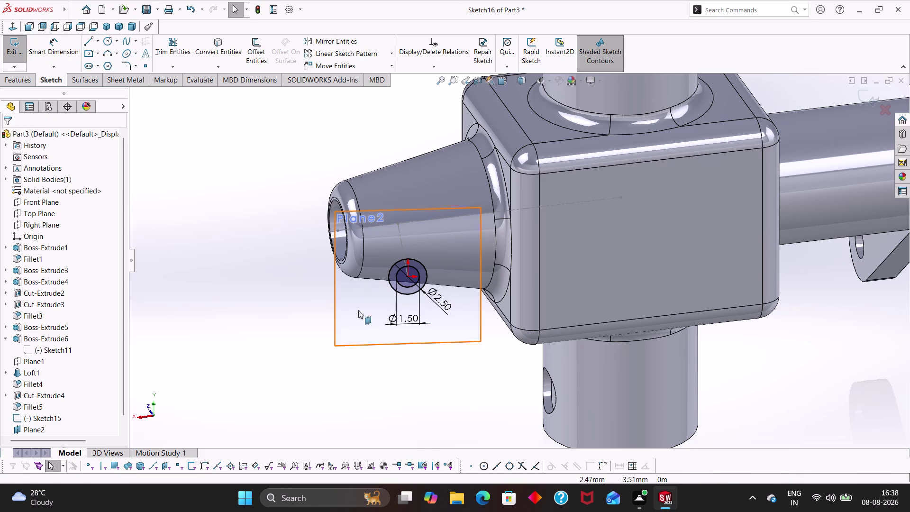
key(Escape)
click(35, 84)
Extrude Sketch16's ring in the reversed direction, Up To Surface on the cone face.
click(18, 57)
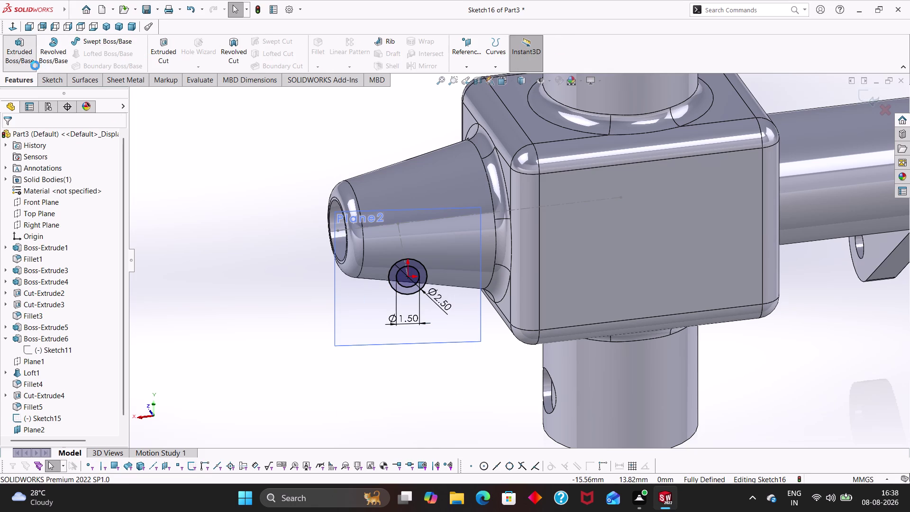
middle_drag(437, 381, 511, 421)
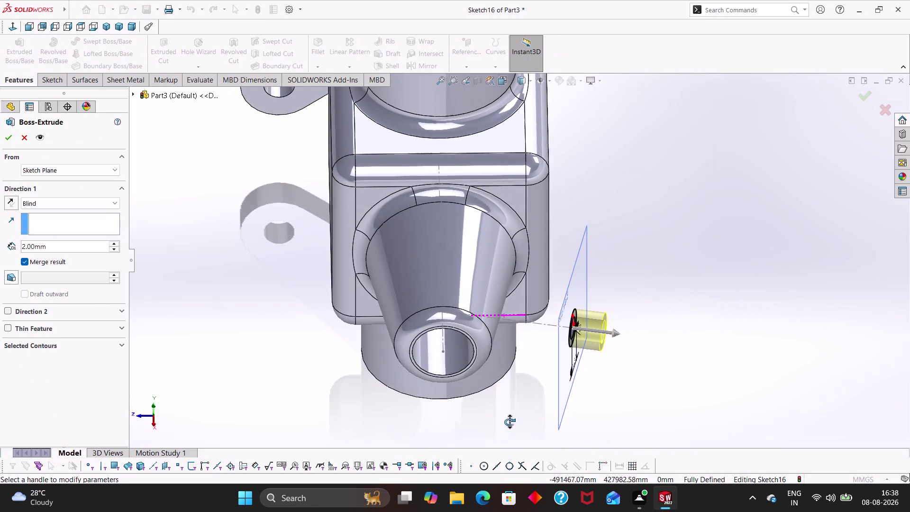
middle_drag(511, 422, 509, 422)
click(49, 204)
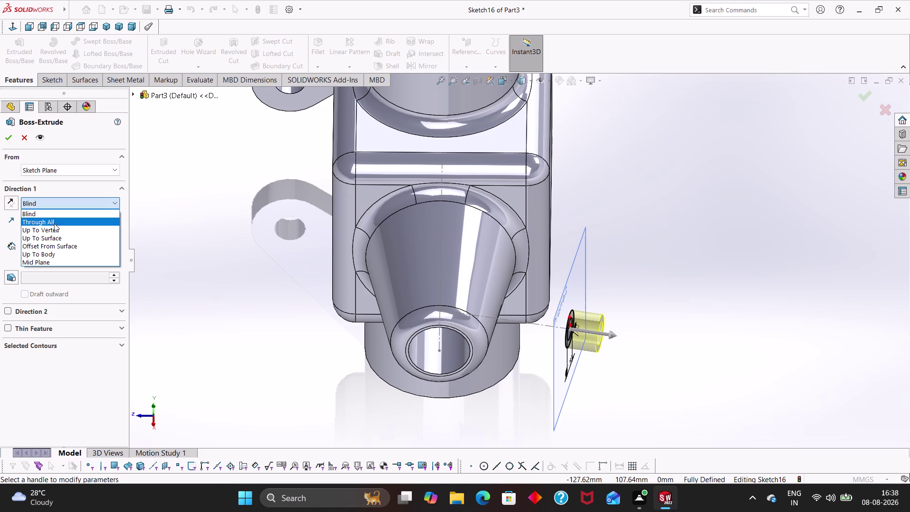
click(61, 216)
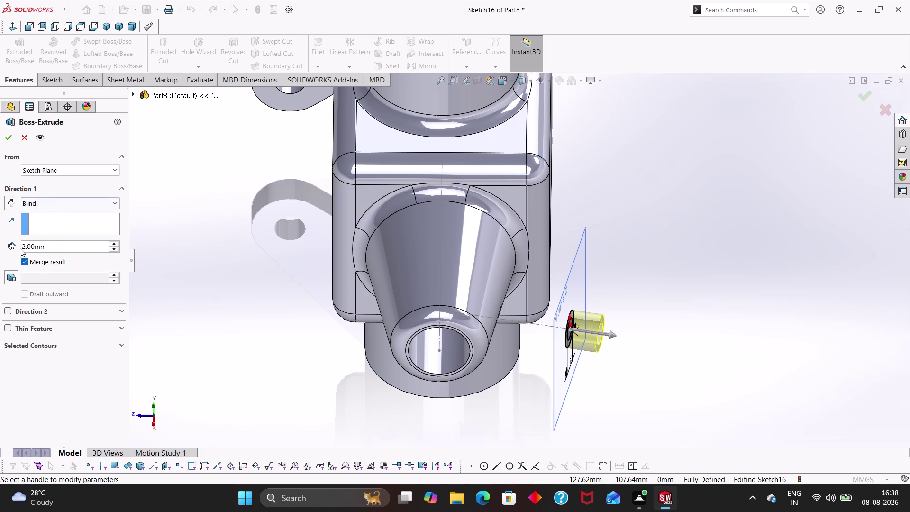
click(13, 201)
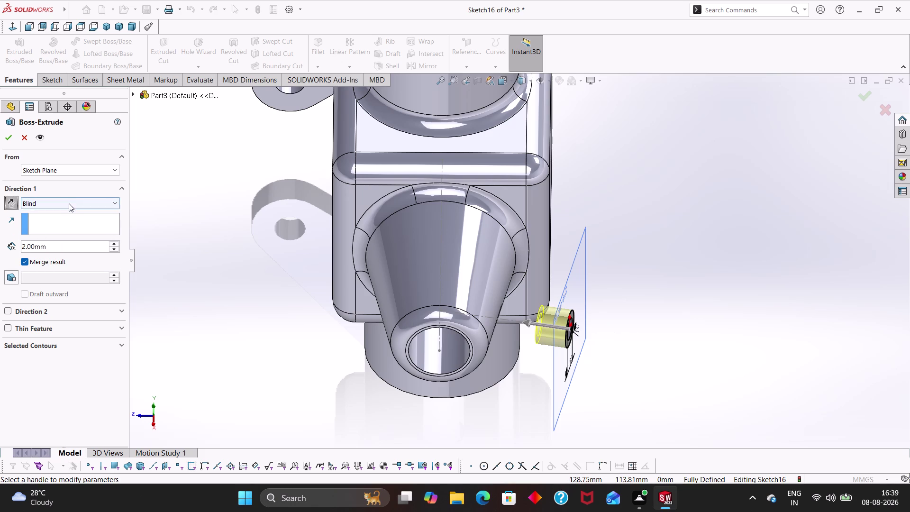
click(66, 200)
click(70, 247)
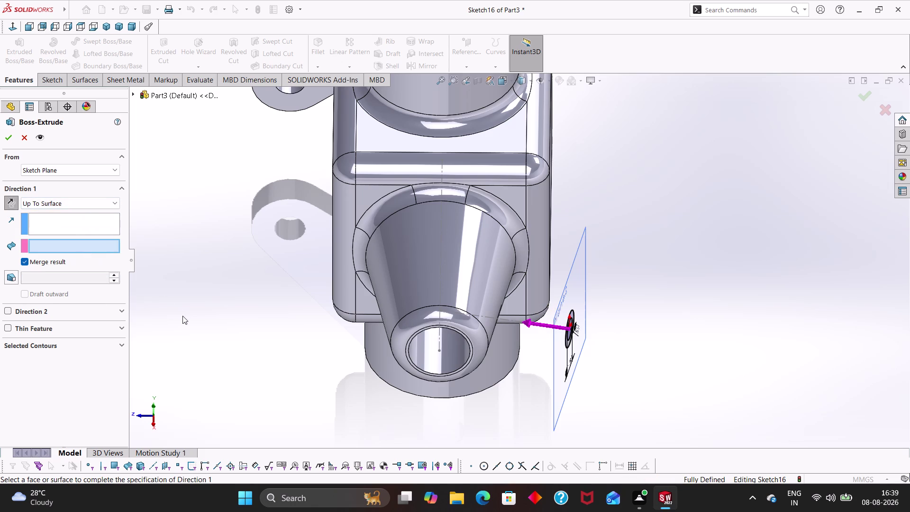
click(480, 299)
Inspect the tubular pin preview from several angles and confirm the boss extrusion.
middle_drag(237, 358, 196, 295)
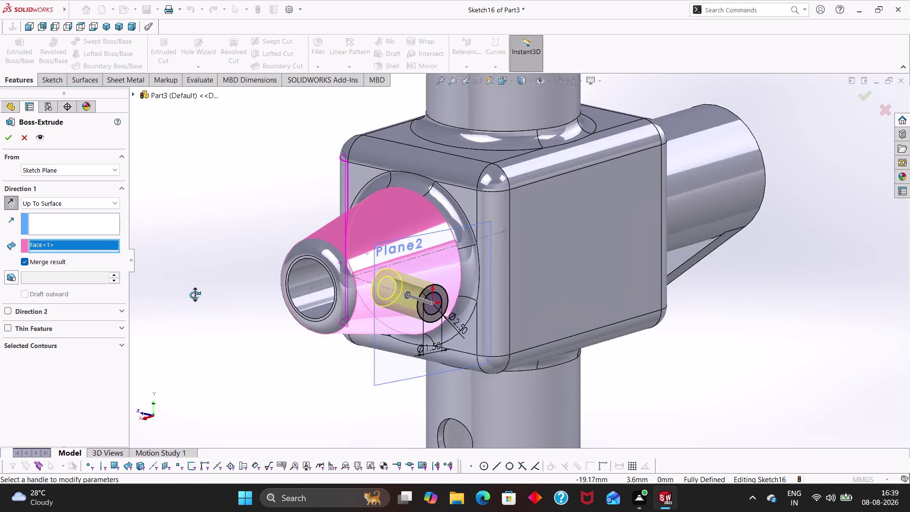
middle_drag(197, 295, 231, 323)
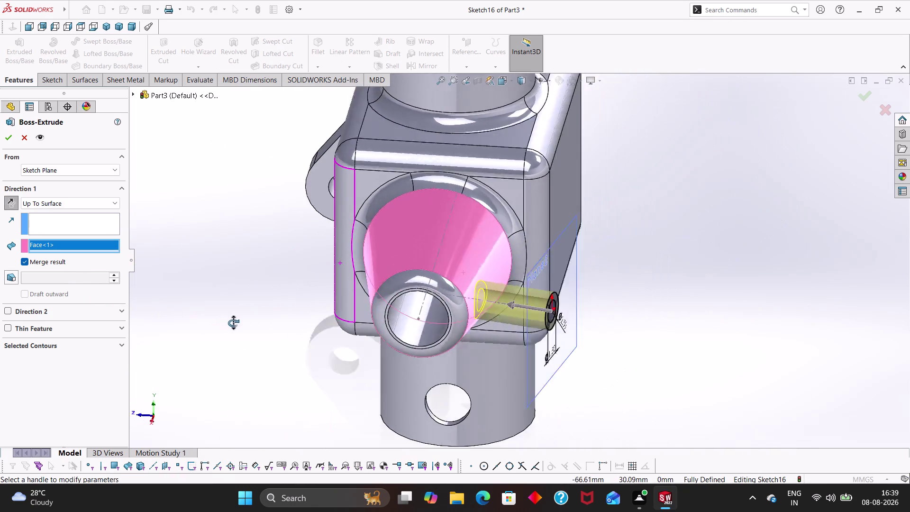
middle_drag(231, 323, 256, 281)
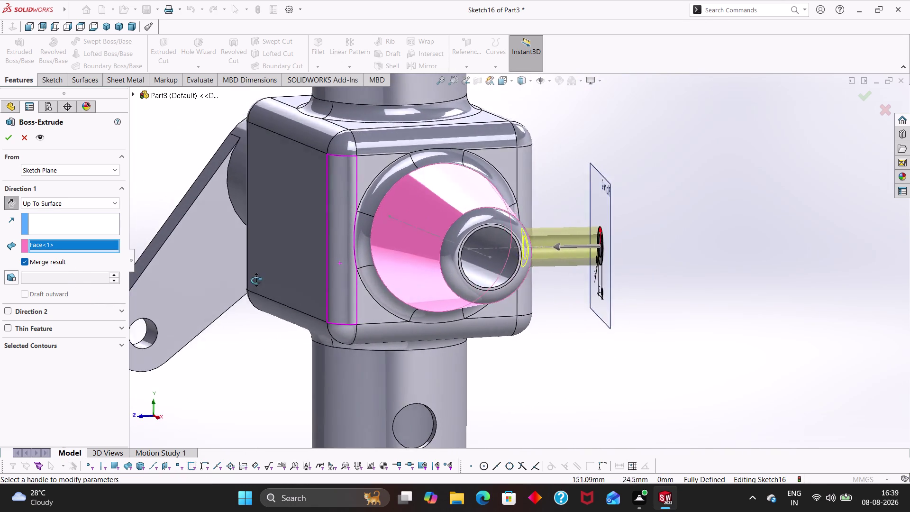
middle_drag(256, 281, 200, 294)
click(10, 136)
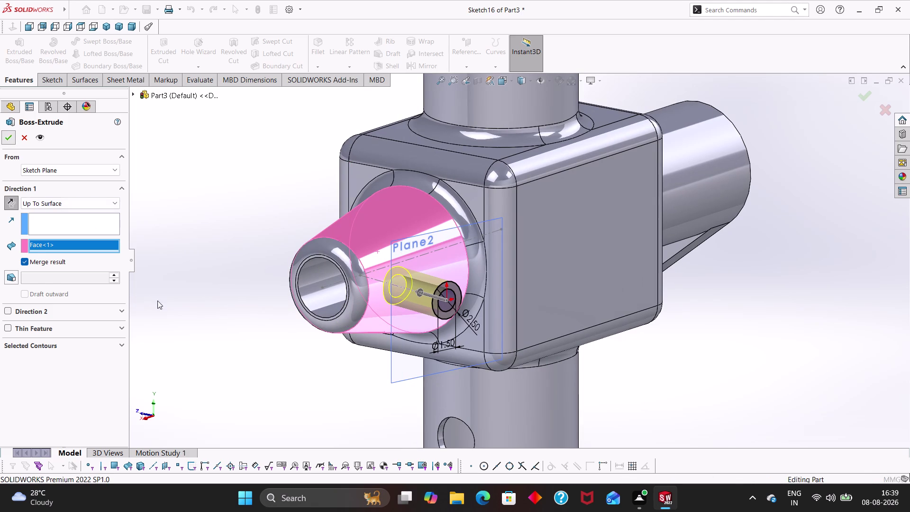
click(220, 329)
middle_drag(301, 363, 313, 356)
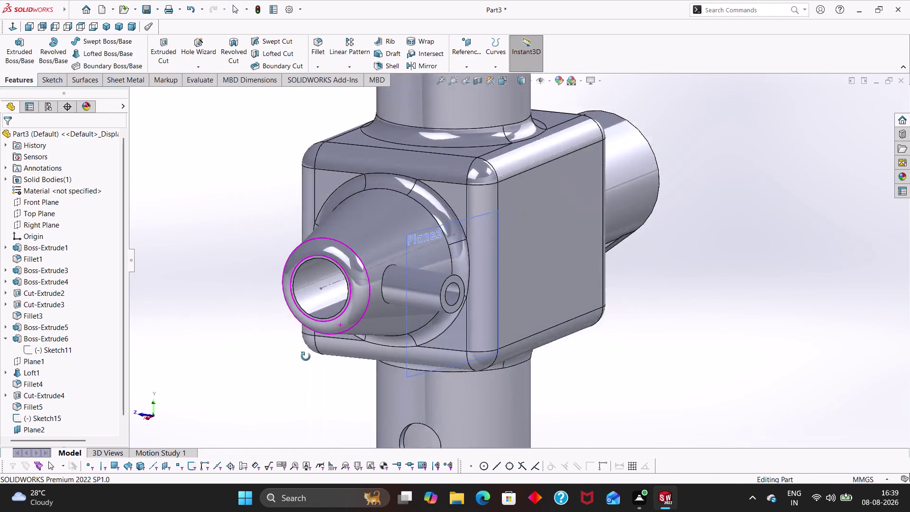
middle_drag(314, 357, 337, 403)
scroll(up, 3)
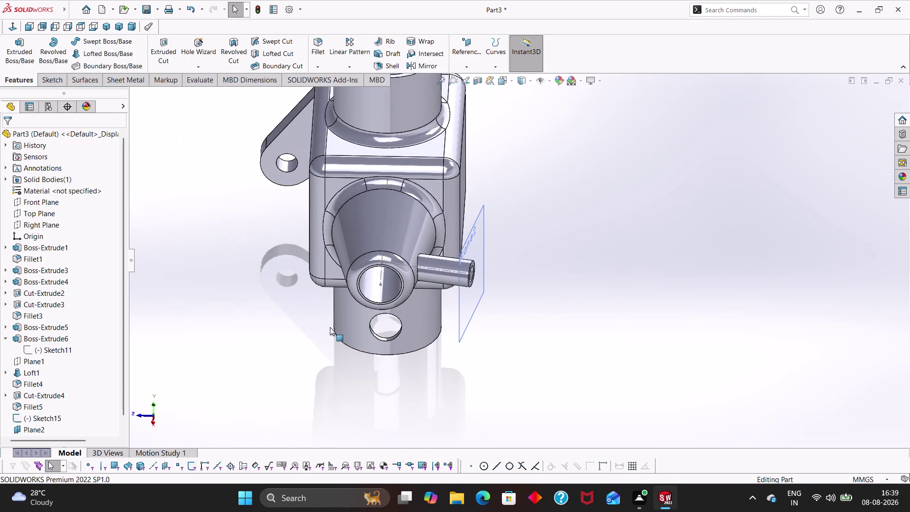
middle_drag(399, 354, 435, 421)
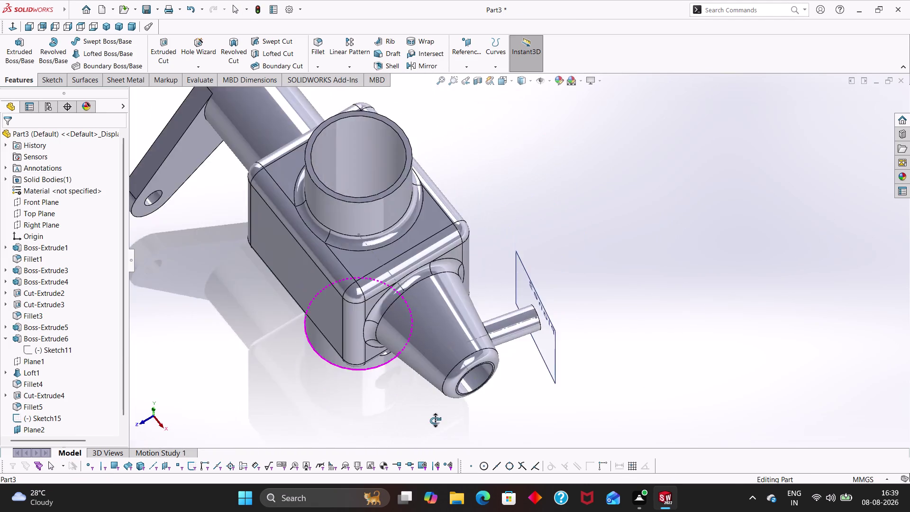
middle_drag(436, 420, 405, 397)
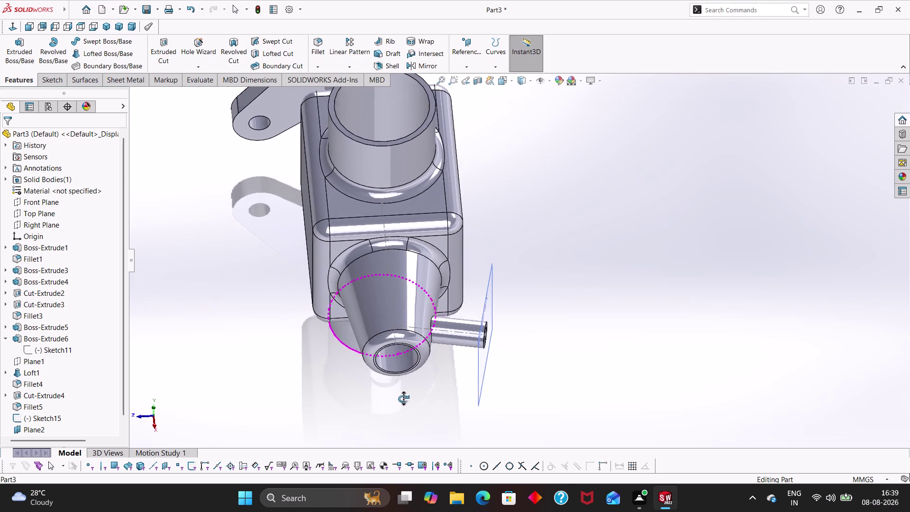
middle_drag(405, 397, 402, 400)
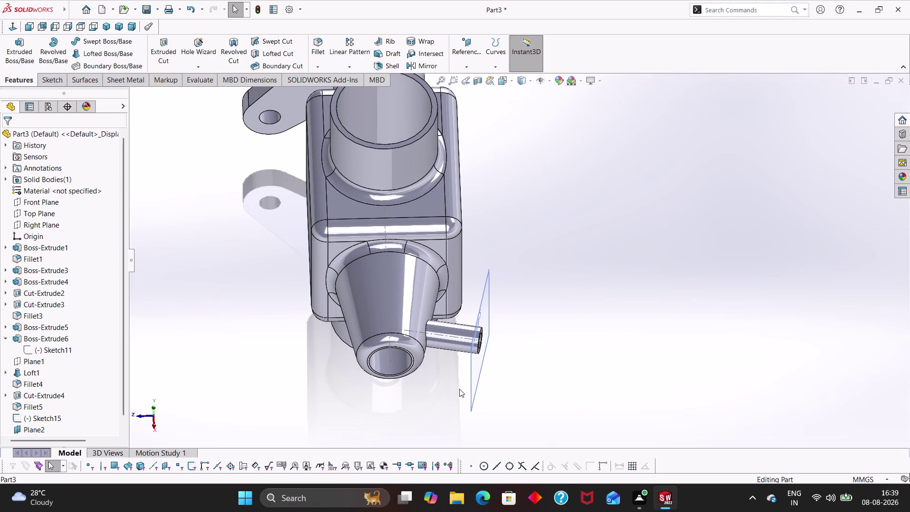
scroll(up, 3)
click(462, 378)
click(486, 346)
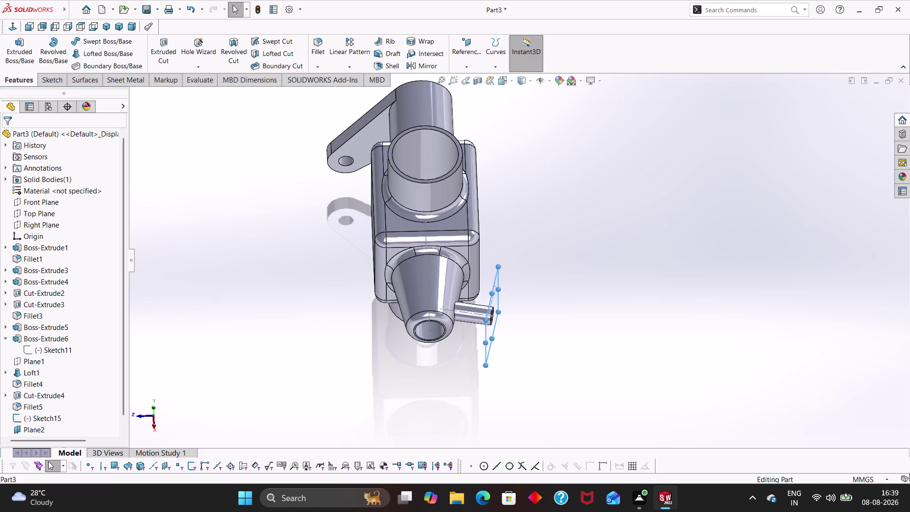
click(541, 318)
scroll(up, 3)
middle_drag(526, 317, 527, 318)
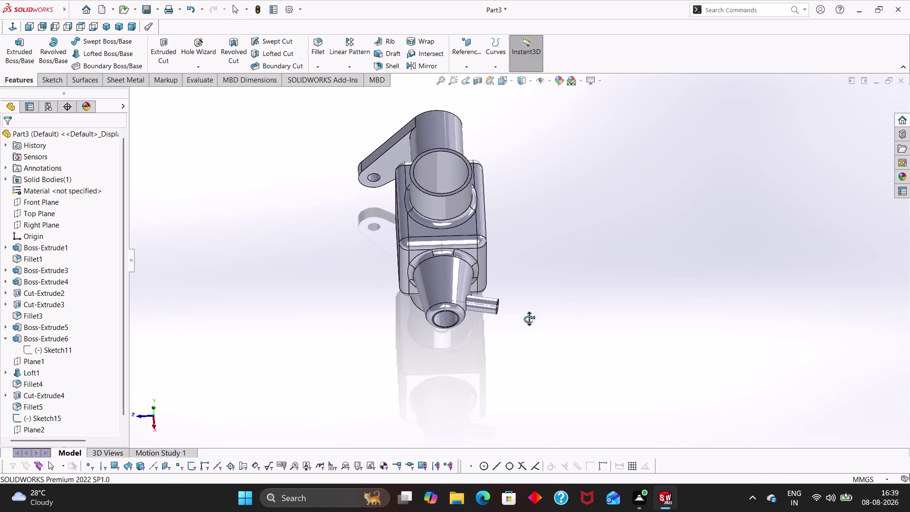
middle_drag(527, 317, 572, 379)
click(555, 309)
click(531, 268)
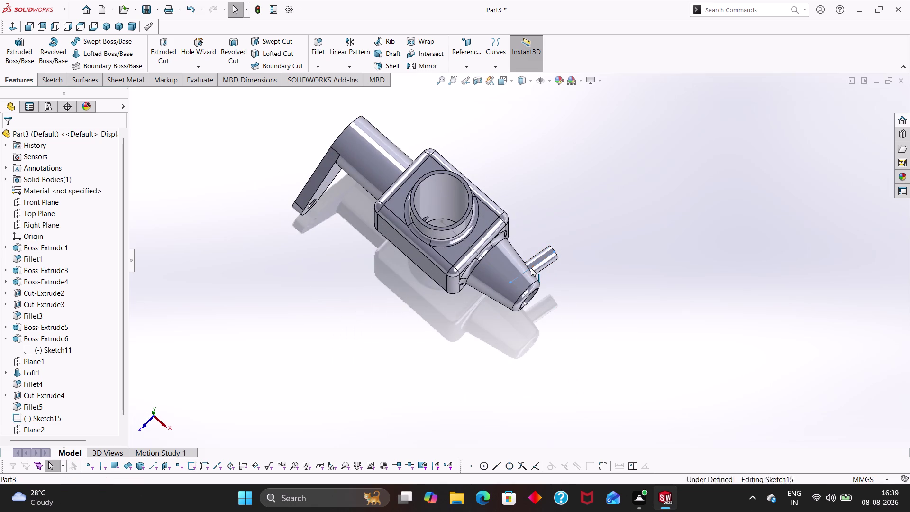
click(576, 237)
scroll(up, 3)
scroll(down, 3)
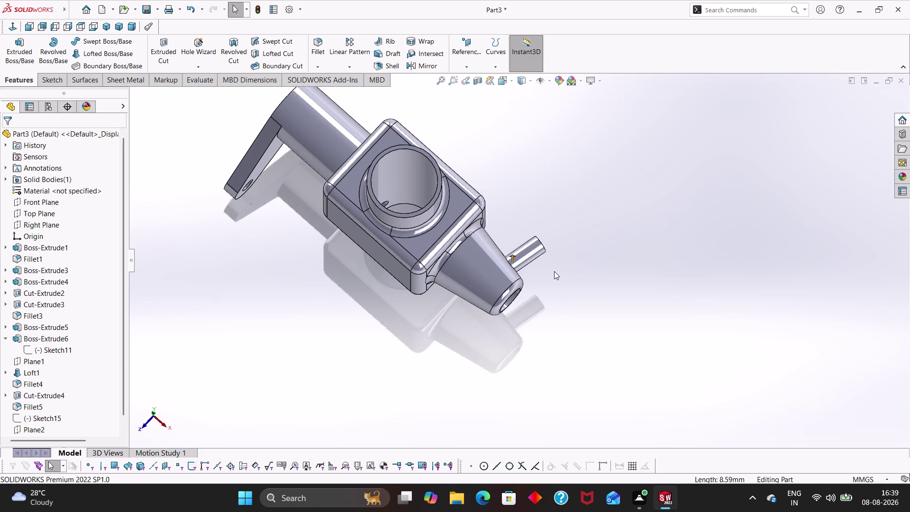
middle_drag(556, 294, 715, 340)
middle_drag(721, 339, 675, 224)
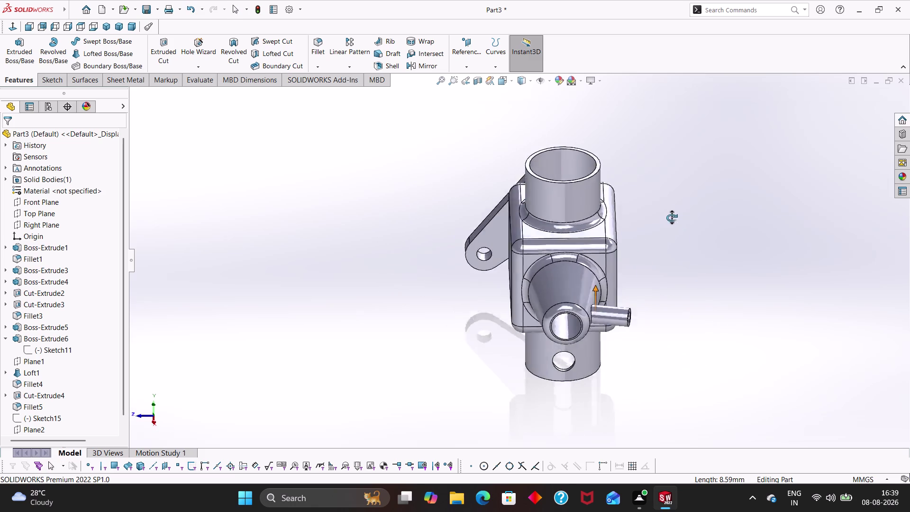
middle_drag(676, 224, 669, 215)
scroll(down, 3)
middle_drag(632, 289, 684, 284)
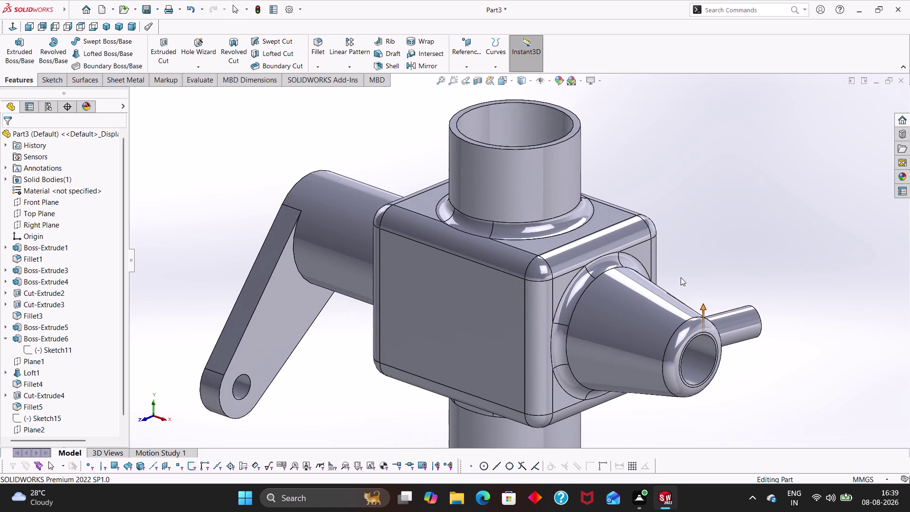
scroll(up, 3)
click(709, 276)
scroll(up, 3)
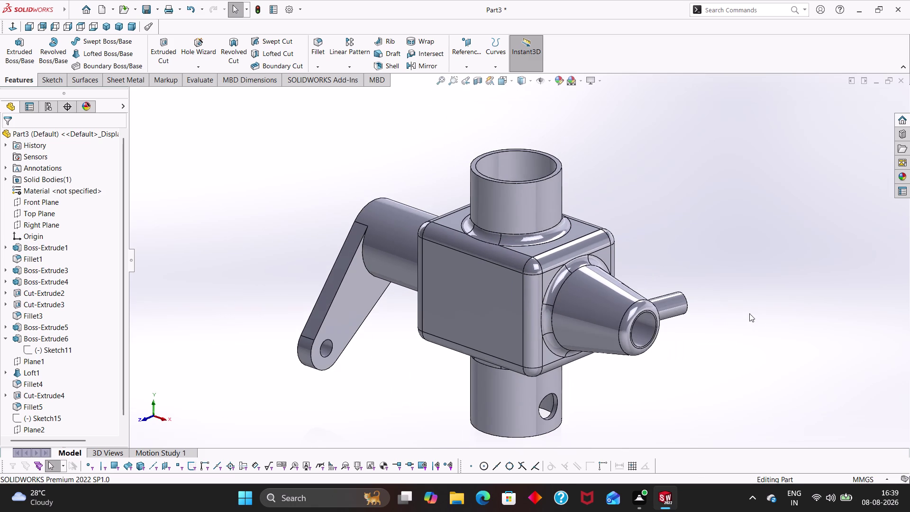
middle_click(748, 316)
click(704, 334)
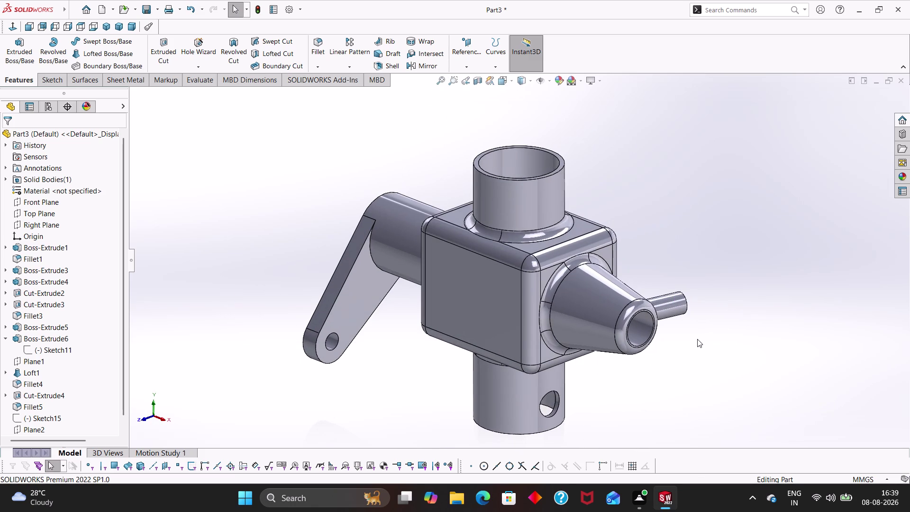
middle_drag(728, 319, 595, 266)
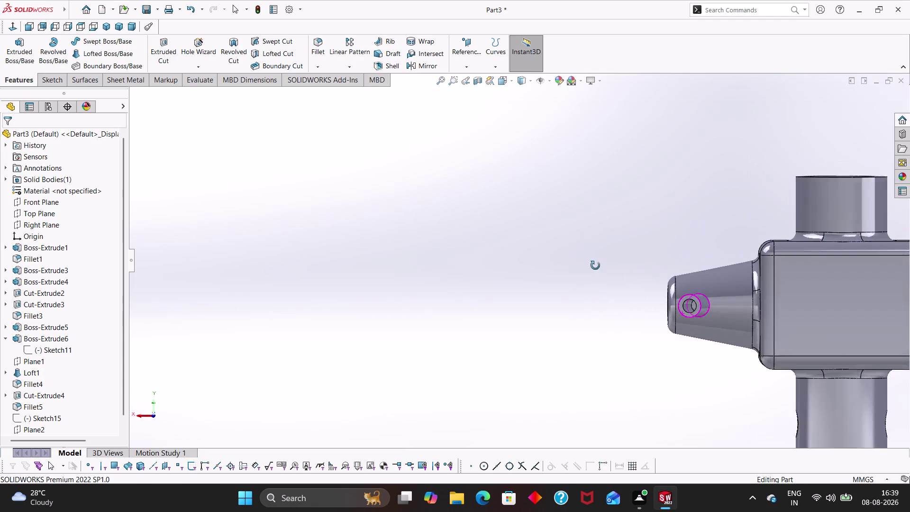
middle_drag(595, 266, 640, 297)
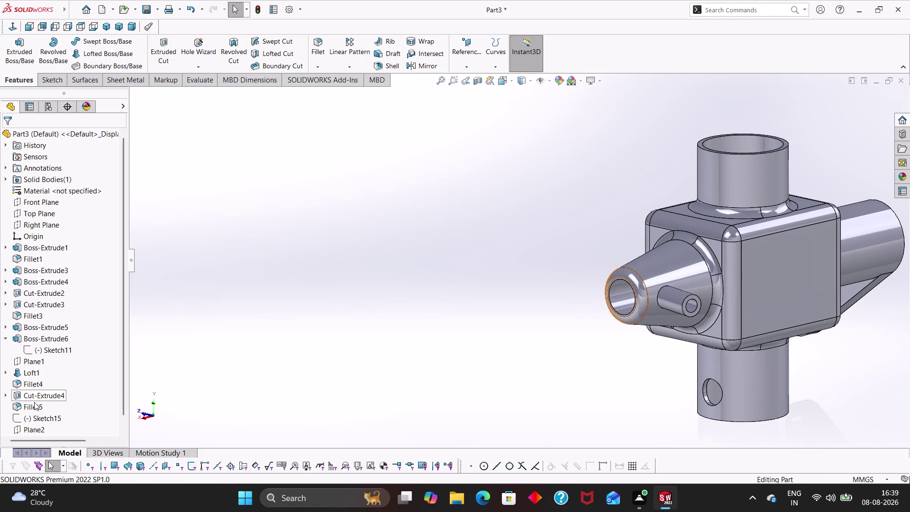
scroll(down, 3)
Sketch on Plane2 and convert the pin's small inner end circle into Sketch17.
click(40, 414)
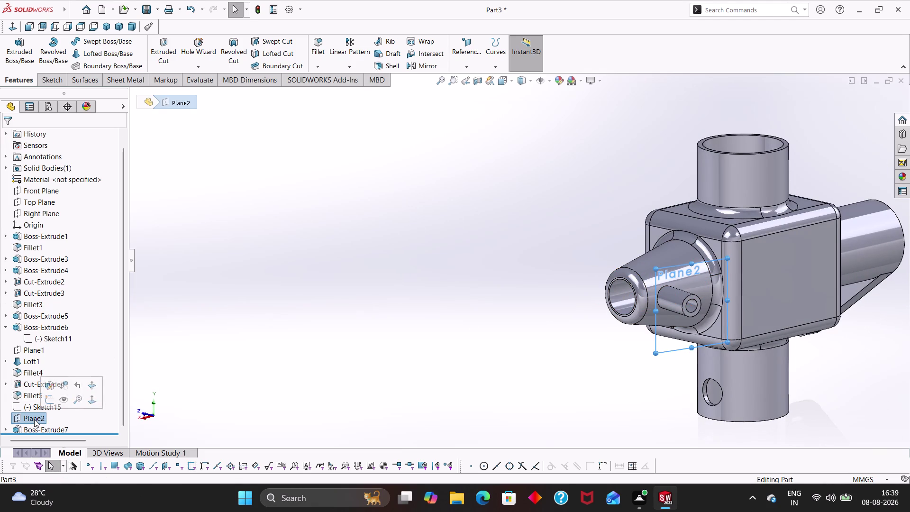
click(49, 397)
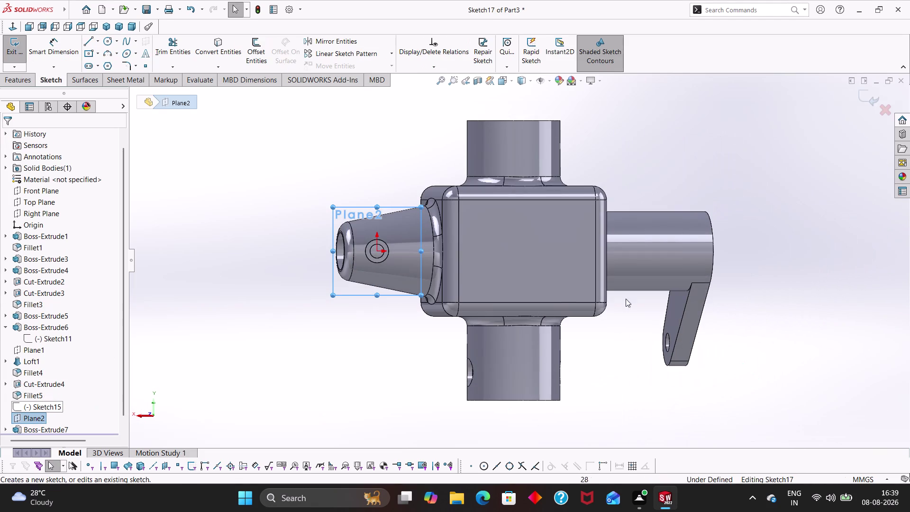
scroll(down, 3)
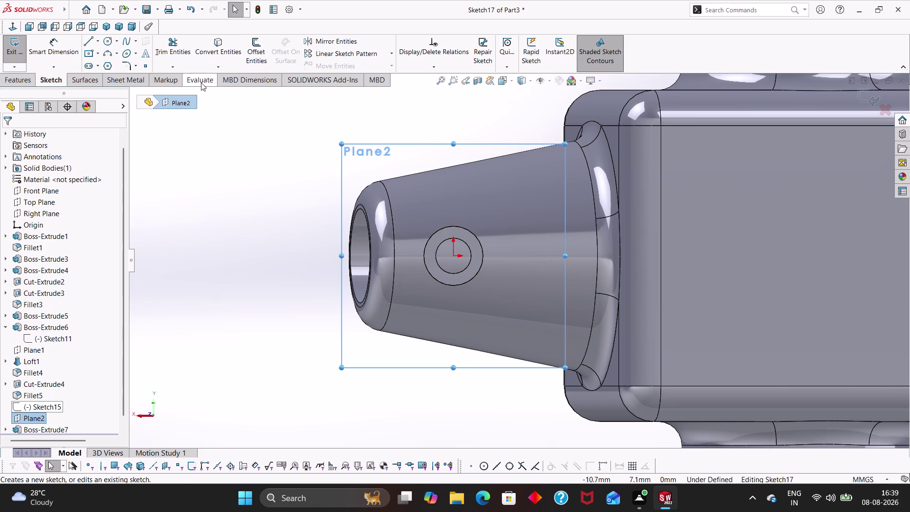
click(206, 52)
click(449, 271)
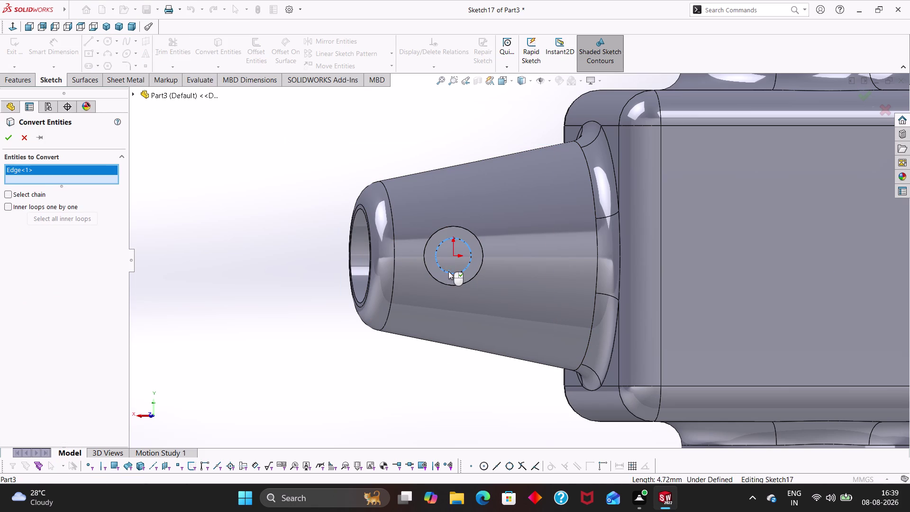
click(6, 135)
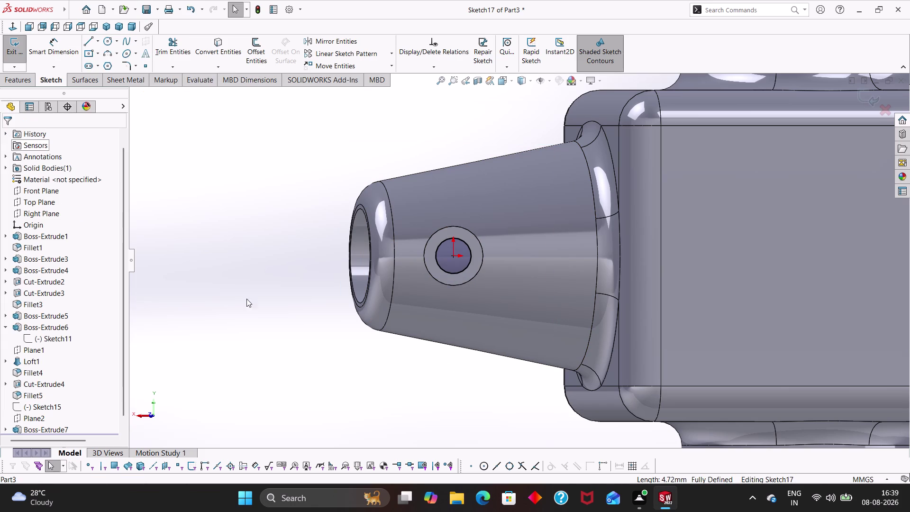
middle_drag(292, 301, 334, 371)
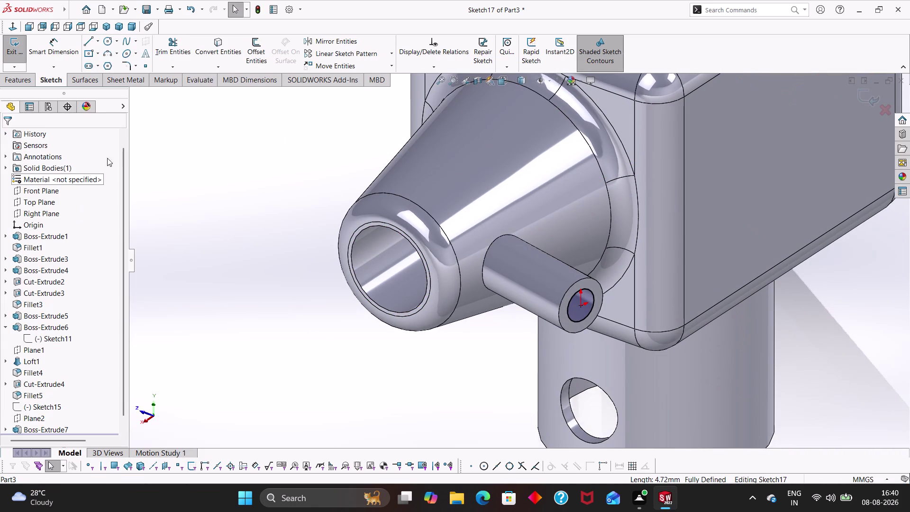
Cut the converted circle Up To Surface, ending at the spindle bore's inner face.
click(10, 76)
click(172, 55)
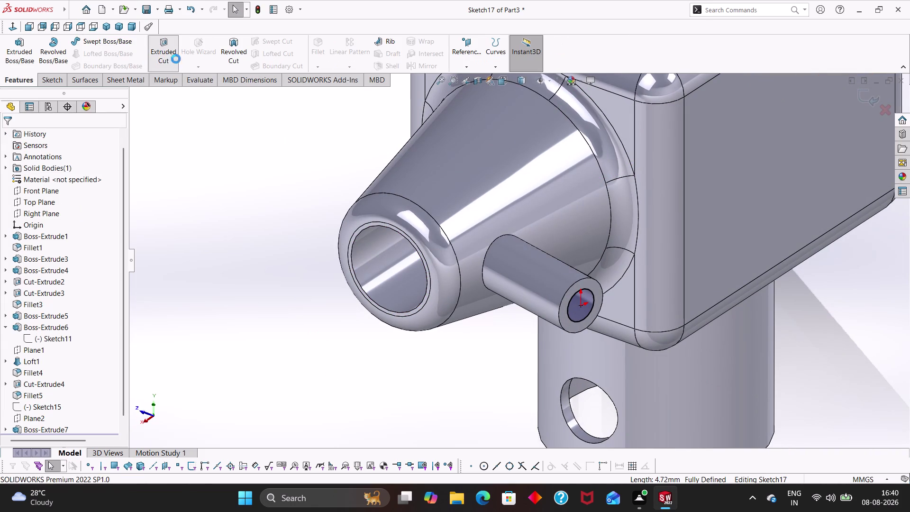
middle_drag(299, 298, 339, 298)
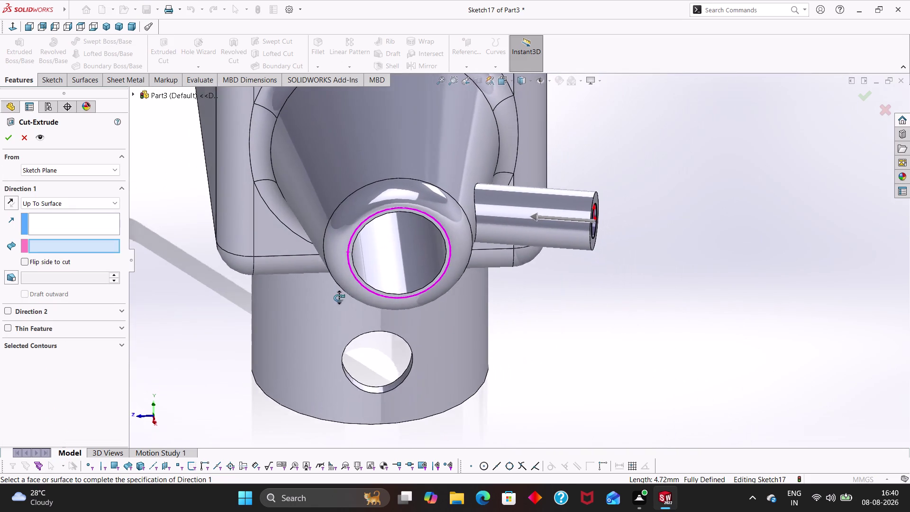
middle_drag(339, 298, 338, 297)
click(423, 262)
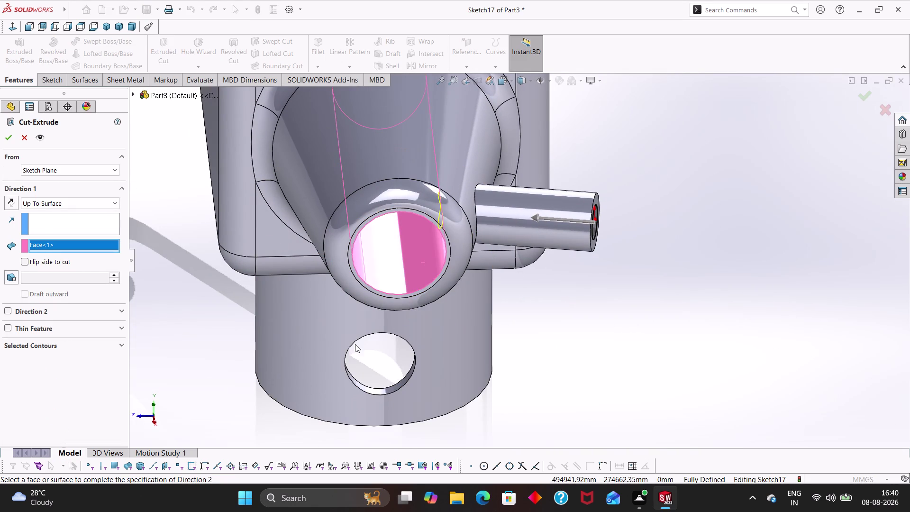
click(7, 134)
click(195, 323)
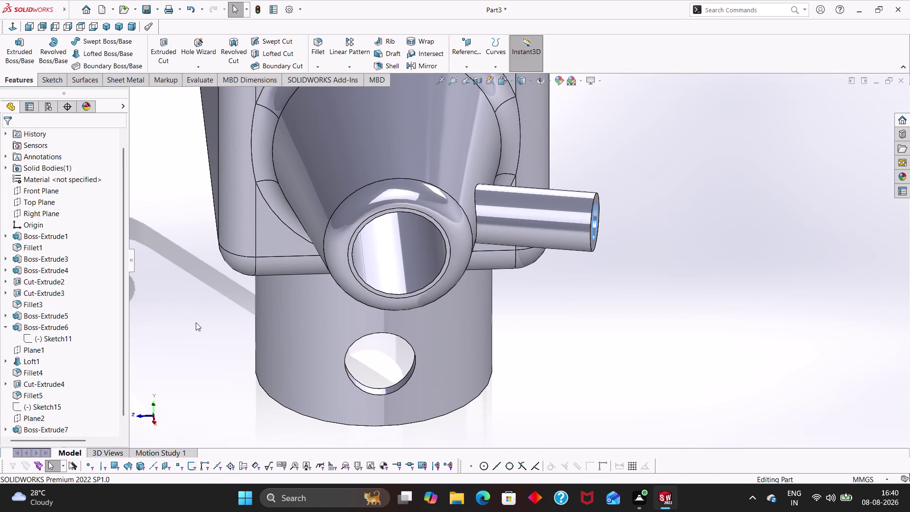
middle_drag(618, 353, 604, 317)
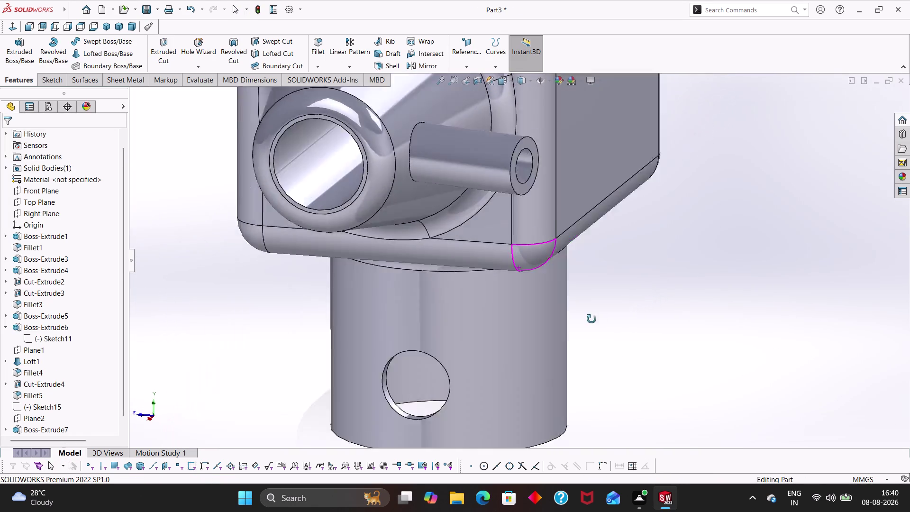
middle_drag(605, 316, 580, 325)
scroll(up, 3)
middle_drag(632, 295, 667, 388)
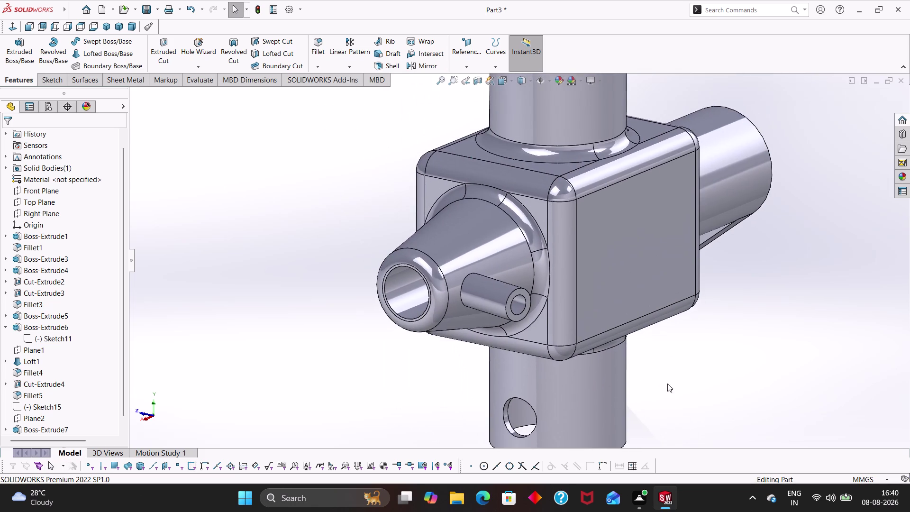
scroll(up, 3)
middle_drag(662, 364, 744, 407)
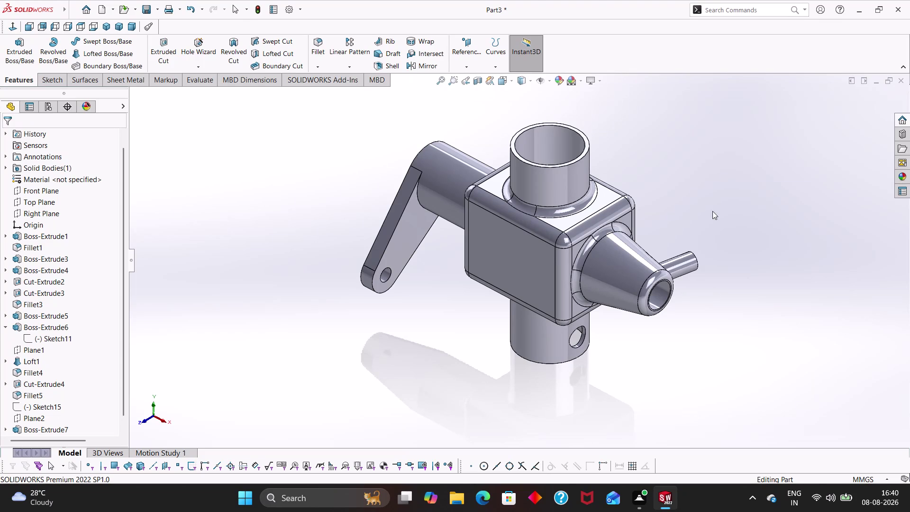
middle_drag(738, 210, 661, 149)
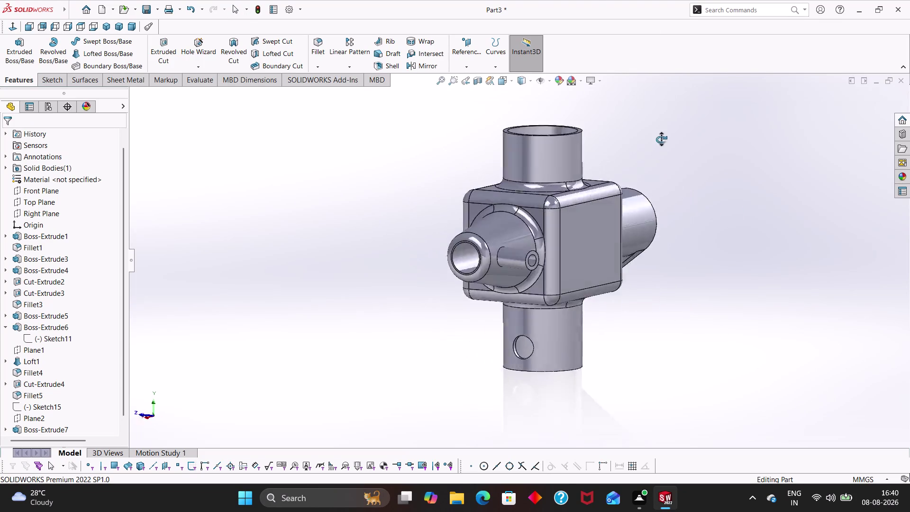
middle_drag(661, 149, 754, 188)
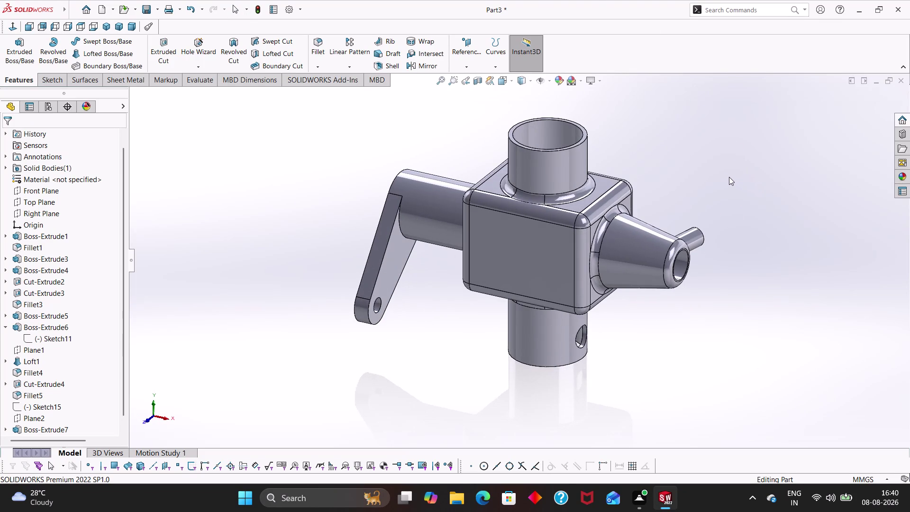
key(ctrl+7)
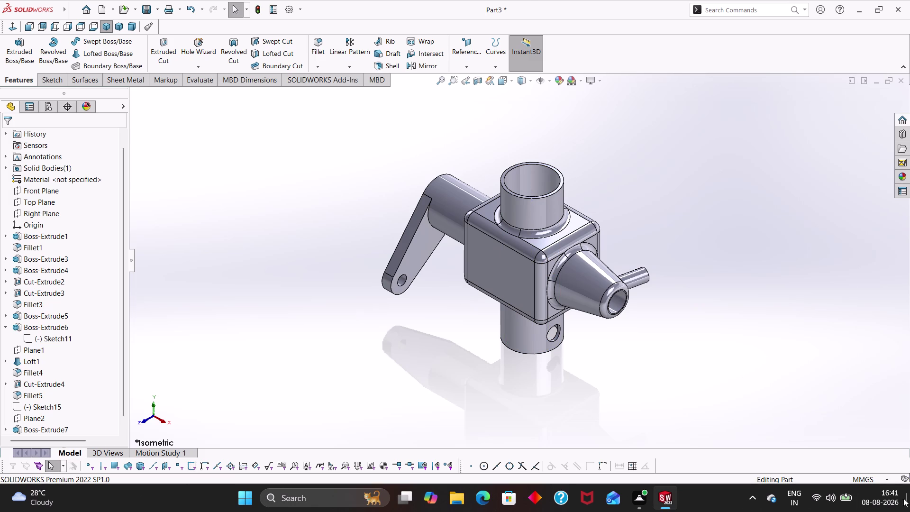
Save the part with the file name 'Carburator', then create the new Part4 document.
key(ctrl+s)
key(BackSpace)
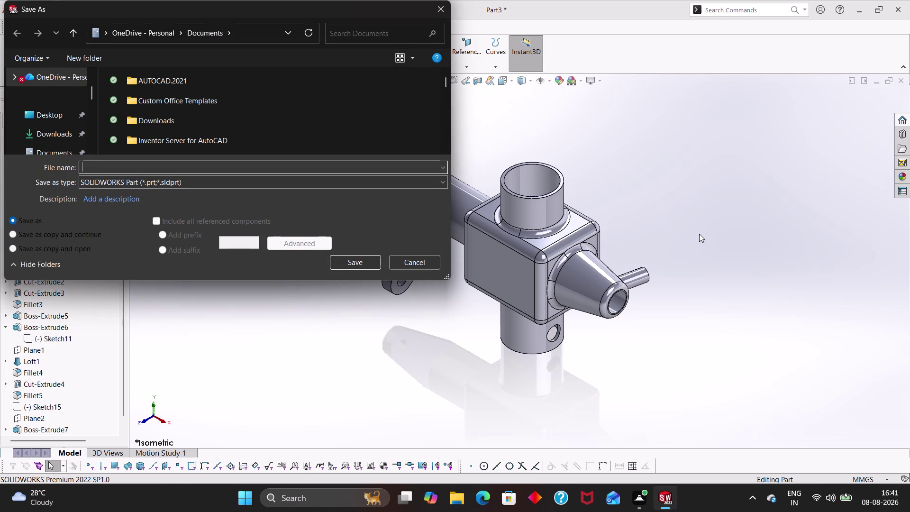
key(c)
text(ar)
text(b)
key(u)
text(r)
text(ator)
click(370, 263)
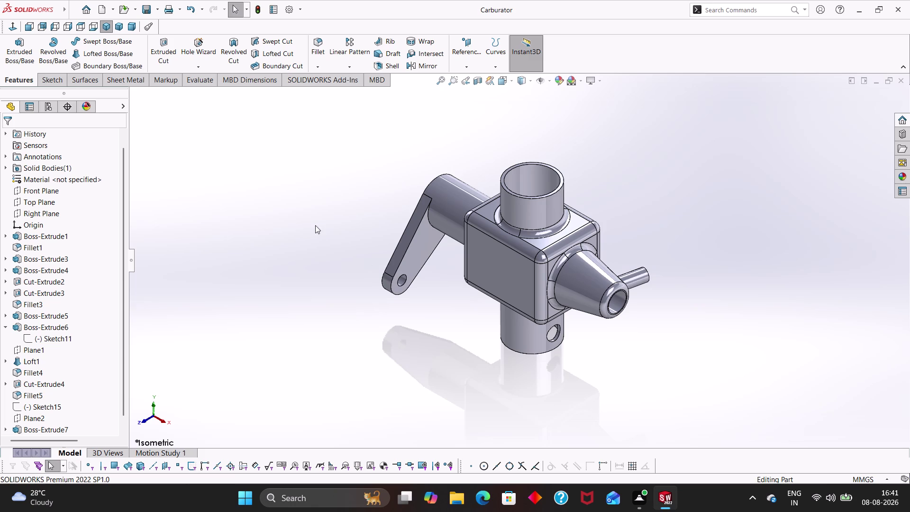
key(ctrl+n)
key(Return)
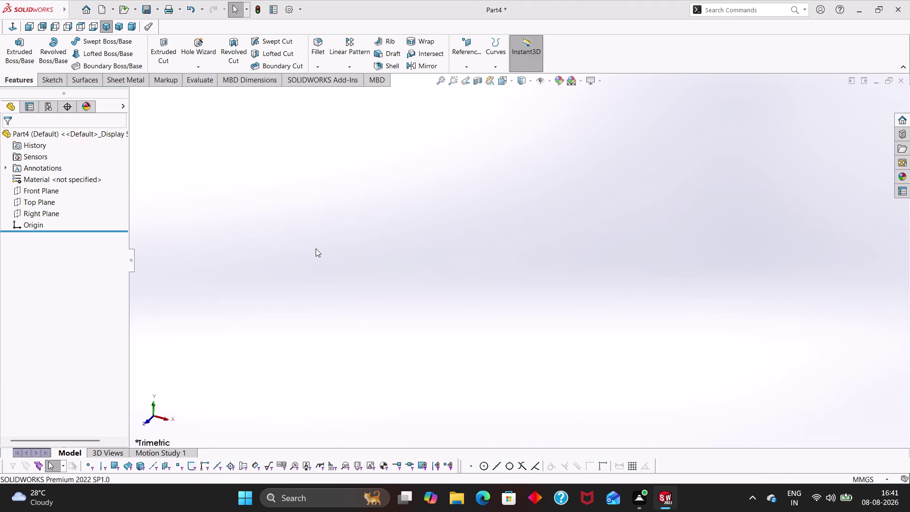